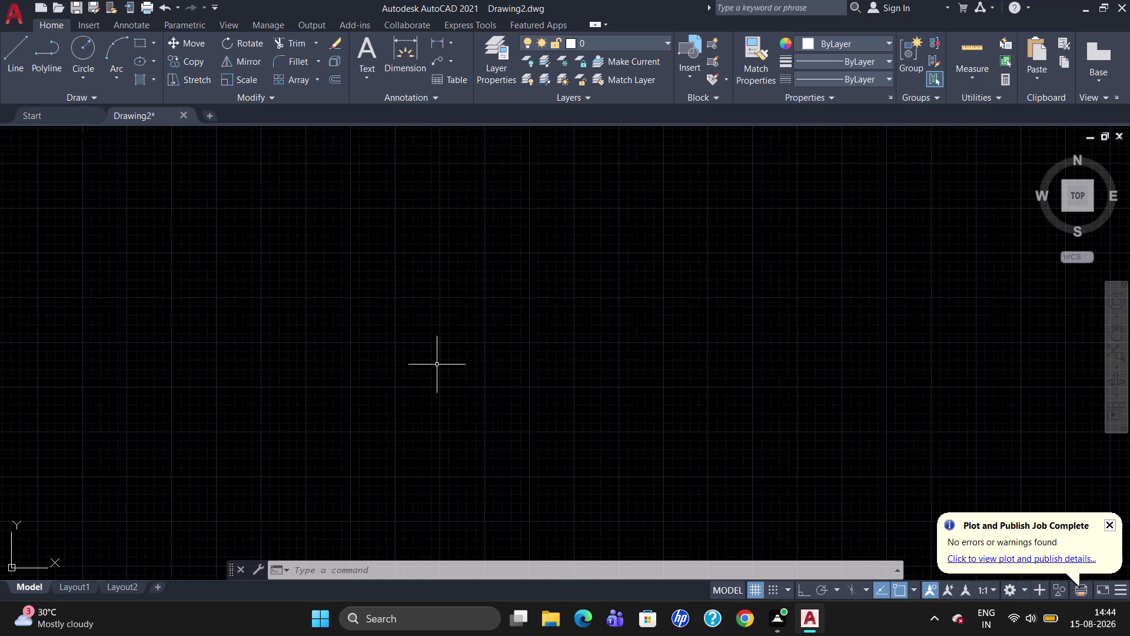
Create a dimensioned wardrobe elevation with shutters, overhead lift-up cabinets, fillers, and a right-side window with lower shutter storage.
With Ortho on, draw a 5600-unit horizontal line from an upper-left start point.
key(l)
key(Return)
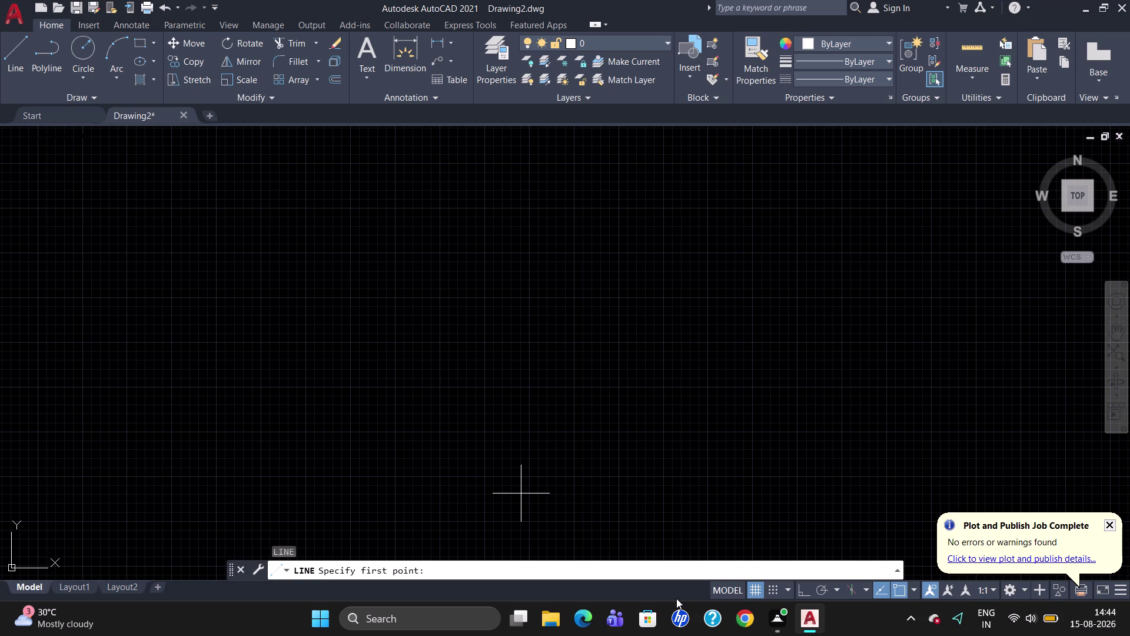
click(807, 591)
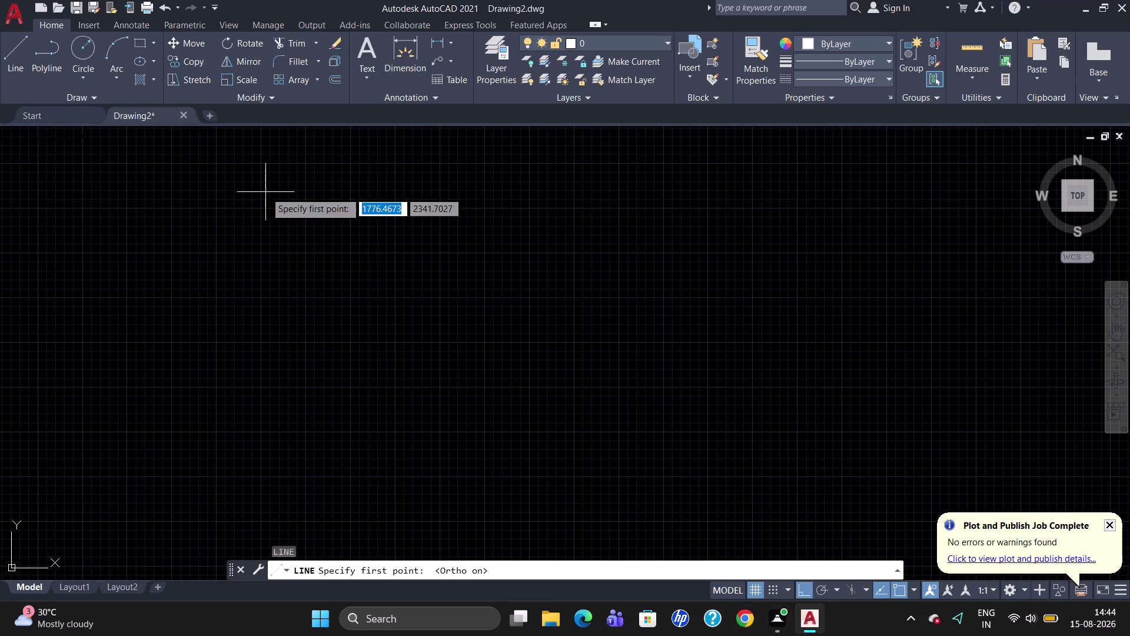
click(266, 192)
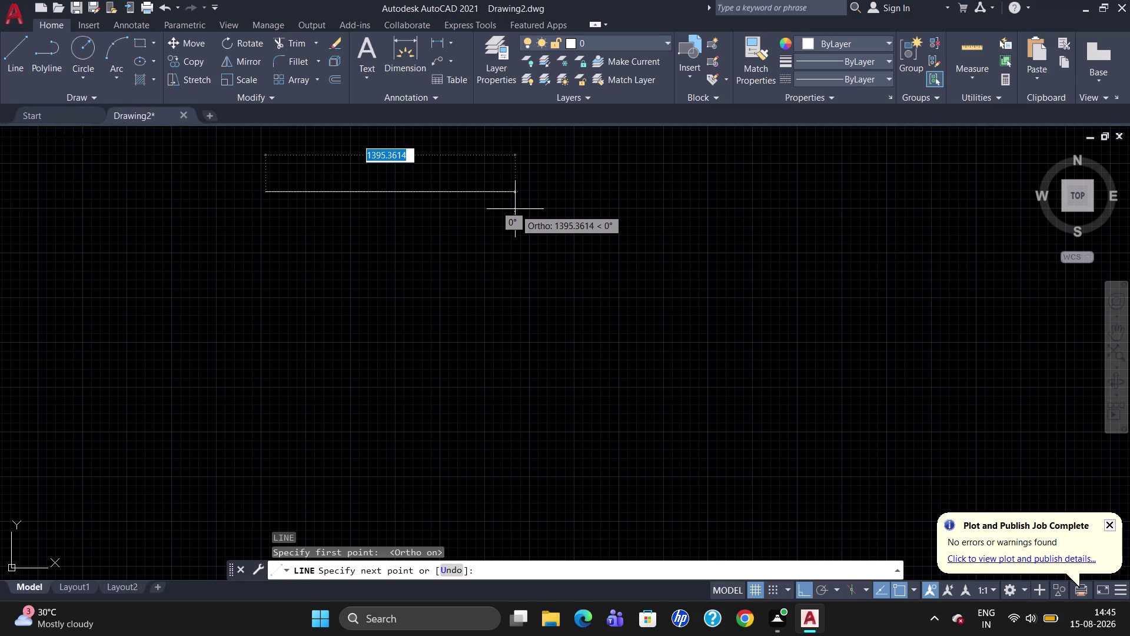
text(5600)
key(Return)
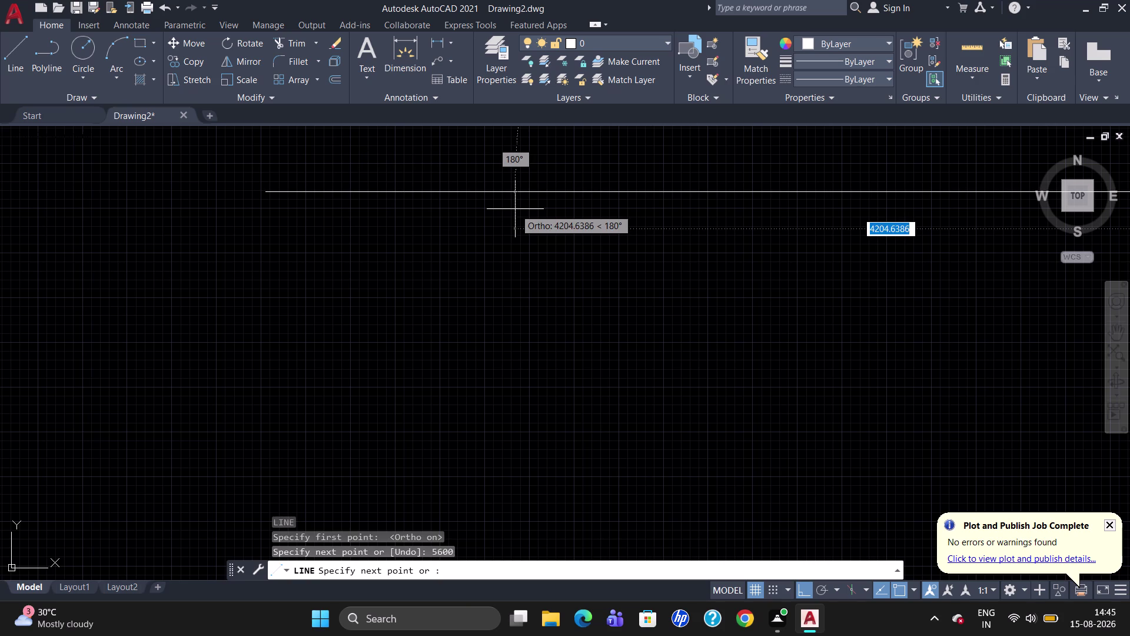
key(Escape)
scroll(down, 3)
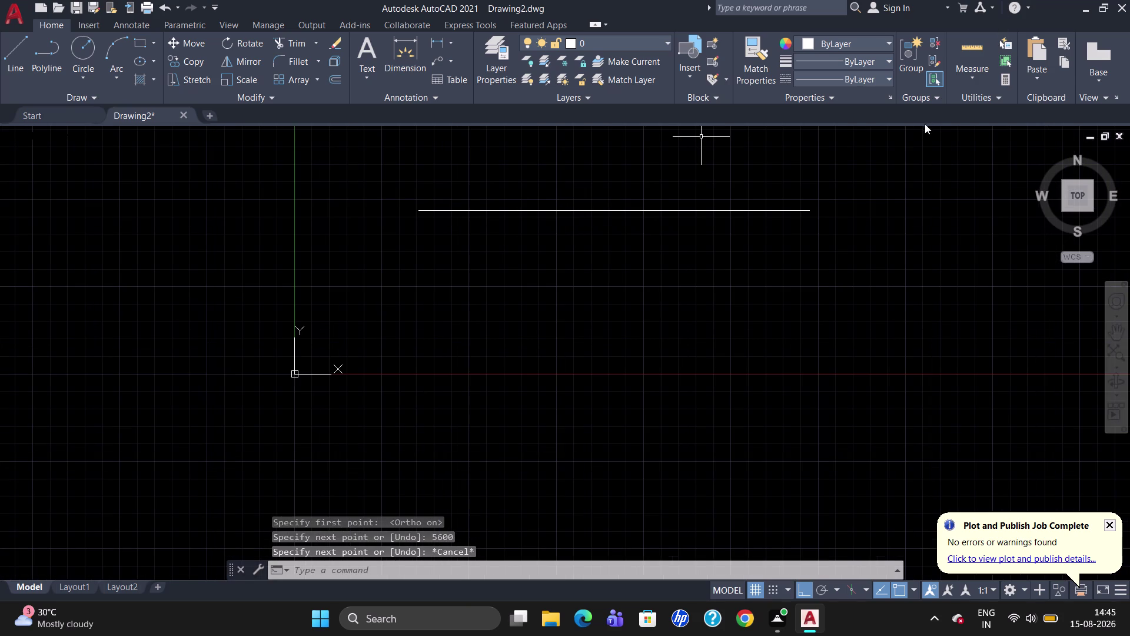
Draw the 2995 right edge down from the line's right end, then erase the stray 56 segment.
key(l)
key(Return)
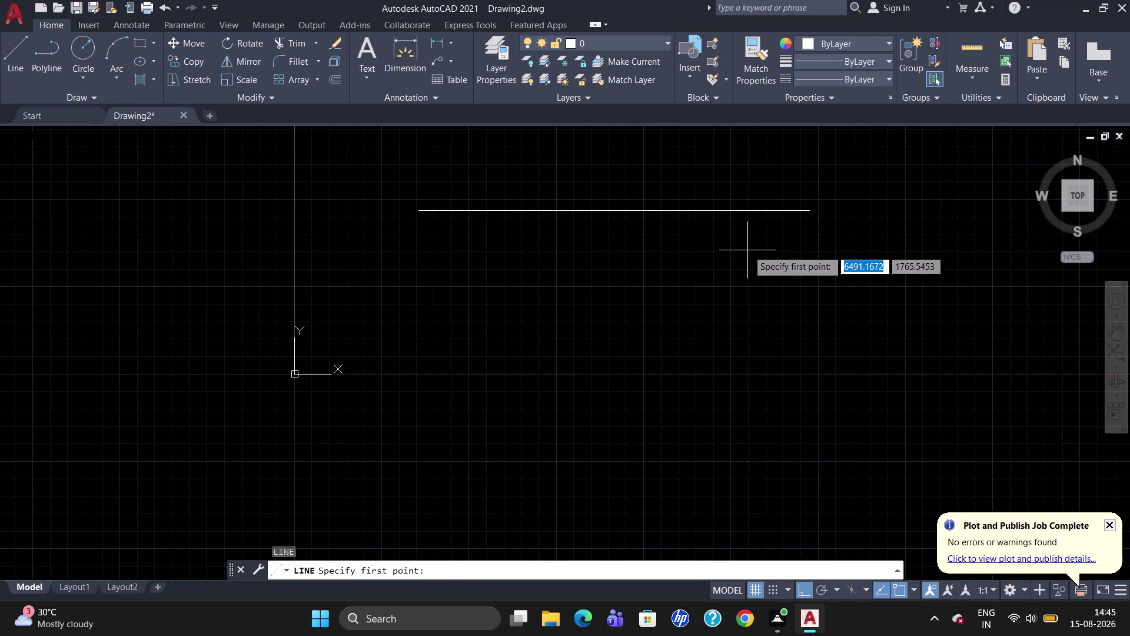
drag(816, 213, 812, 223)
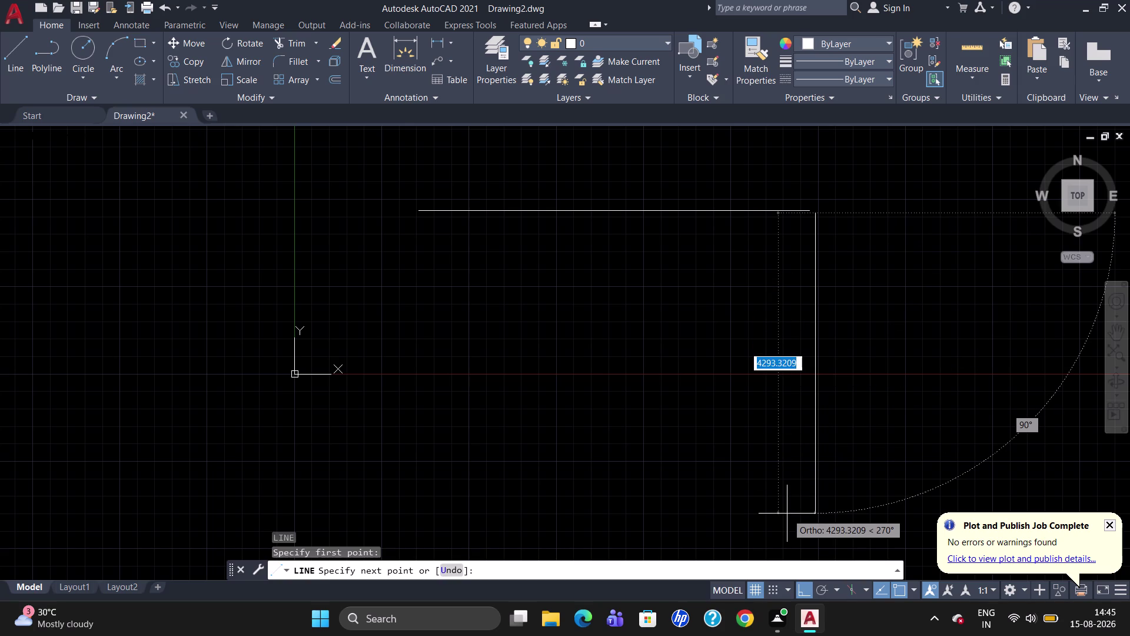
key(Escape)
key(l)
key(Return)
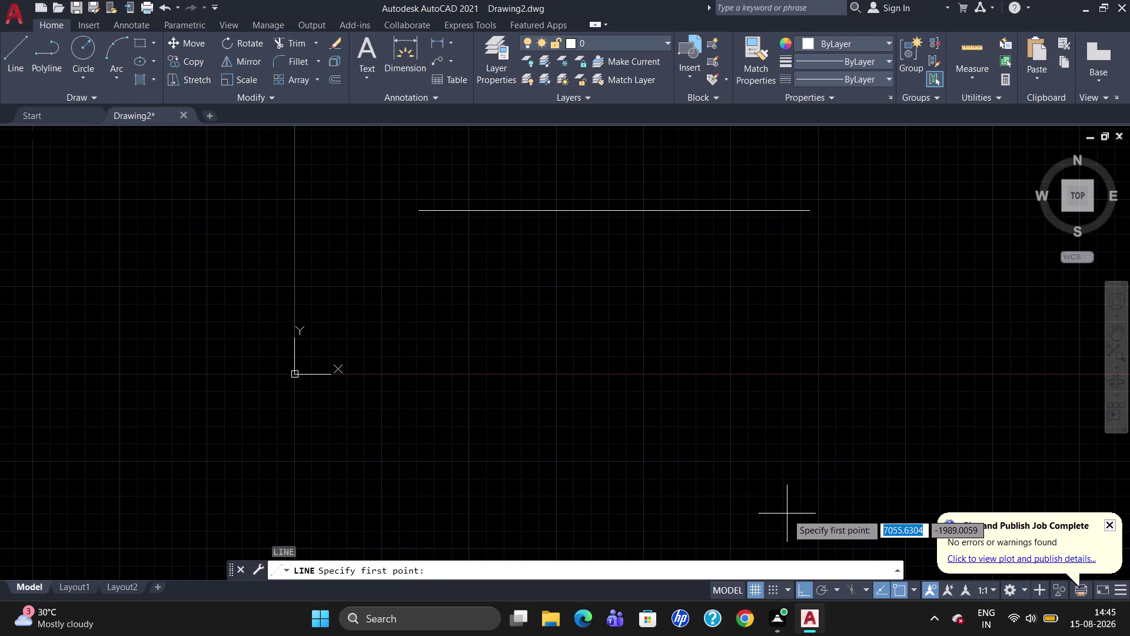
scroll(up, 3)
scroll(down, 3)
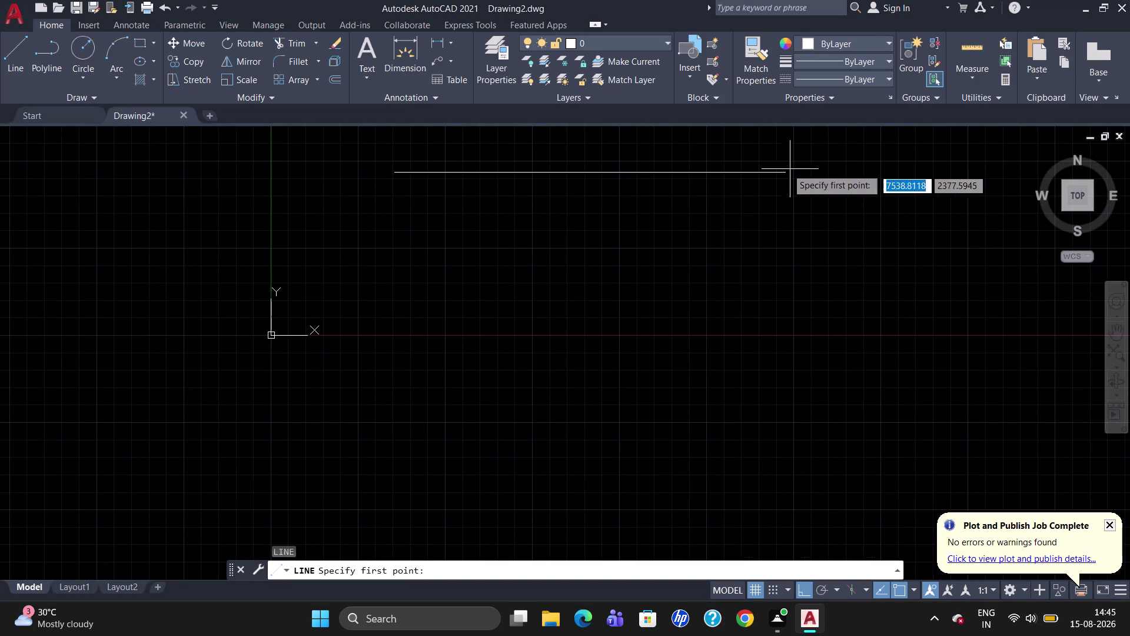
drag(782, 169, 782, 179)
text(2)
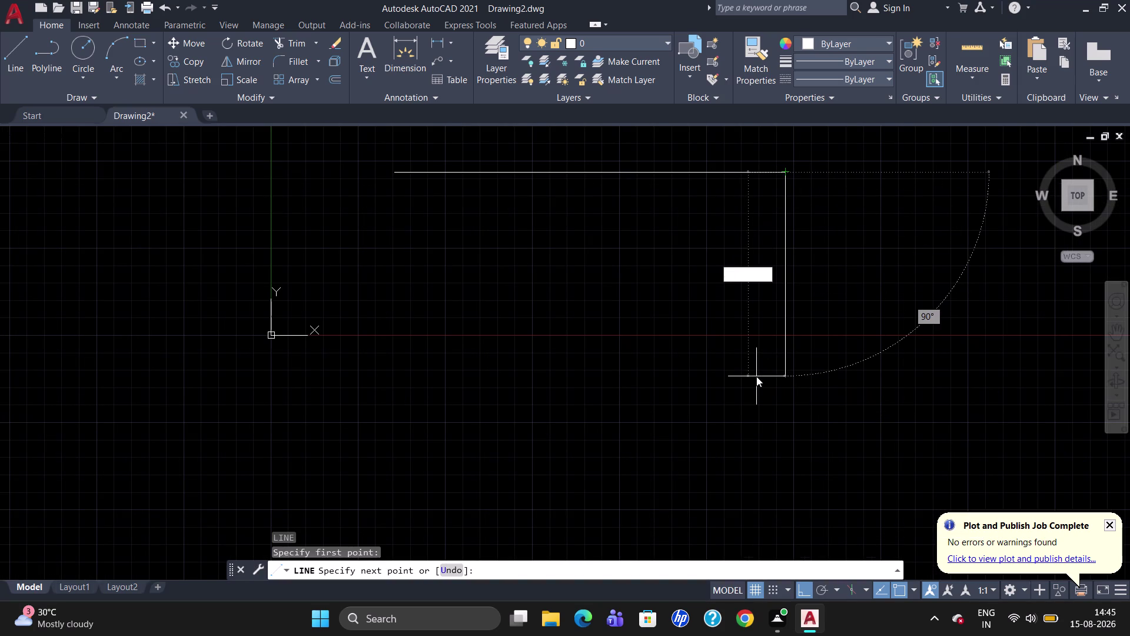
text(995)
key(Return)
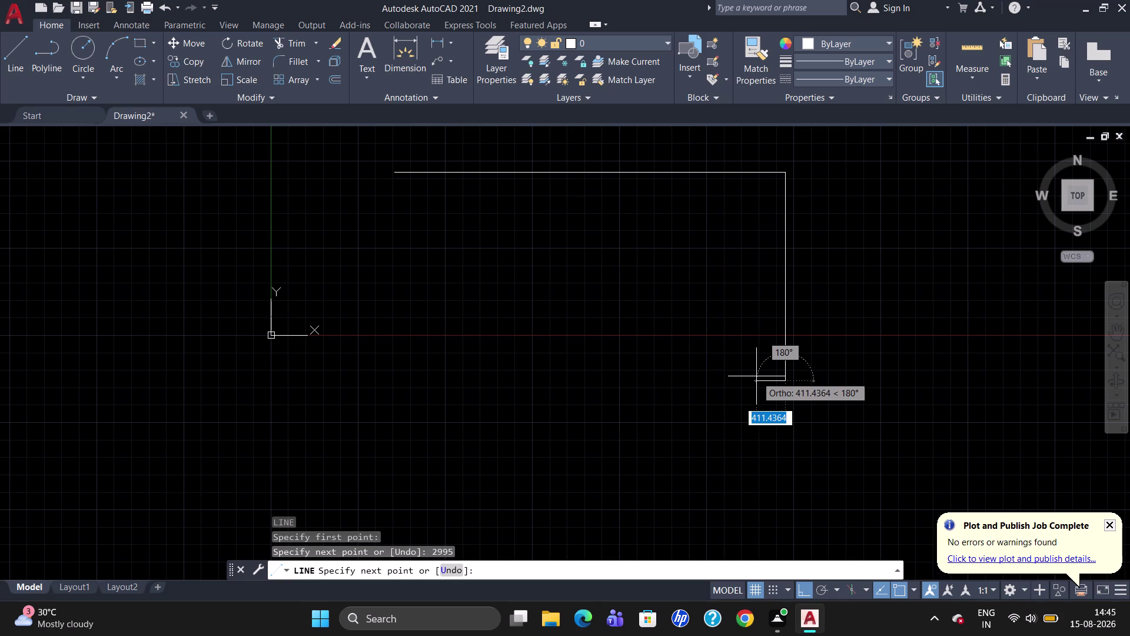
text(56)
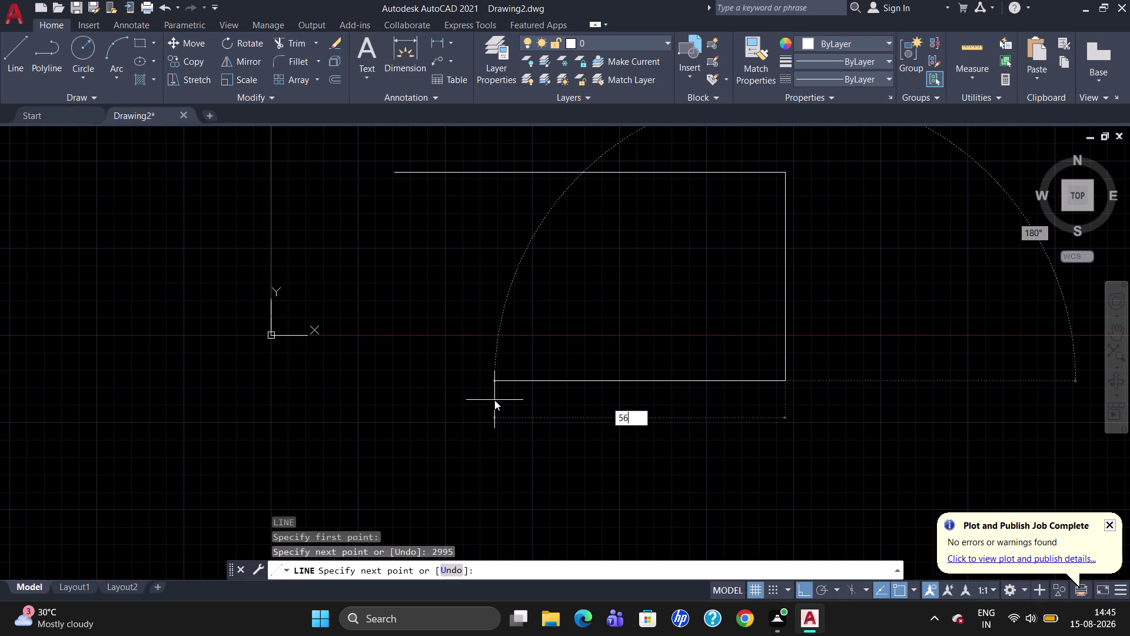
key(Return)
key(Return)
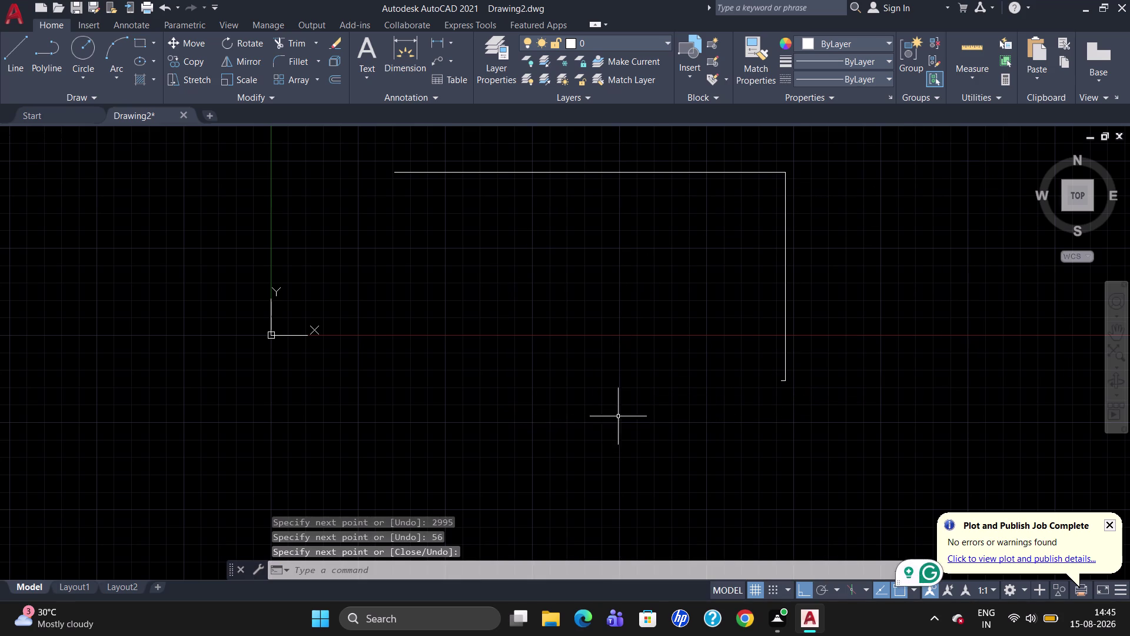
click(782, 382)
key(Delete)
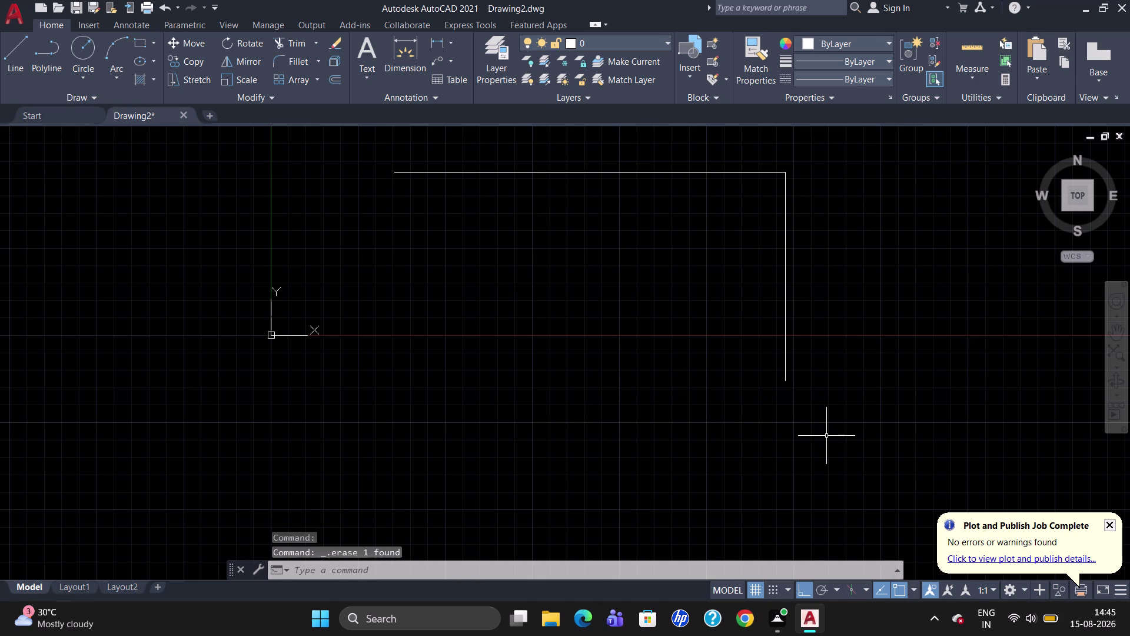
Draw the 5600 bottom edge leftward and the 2995 left edge upward.
key(l)
key(Return)
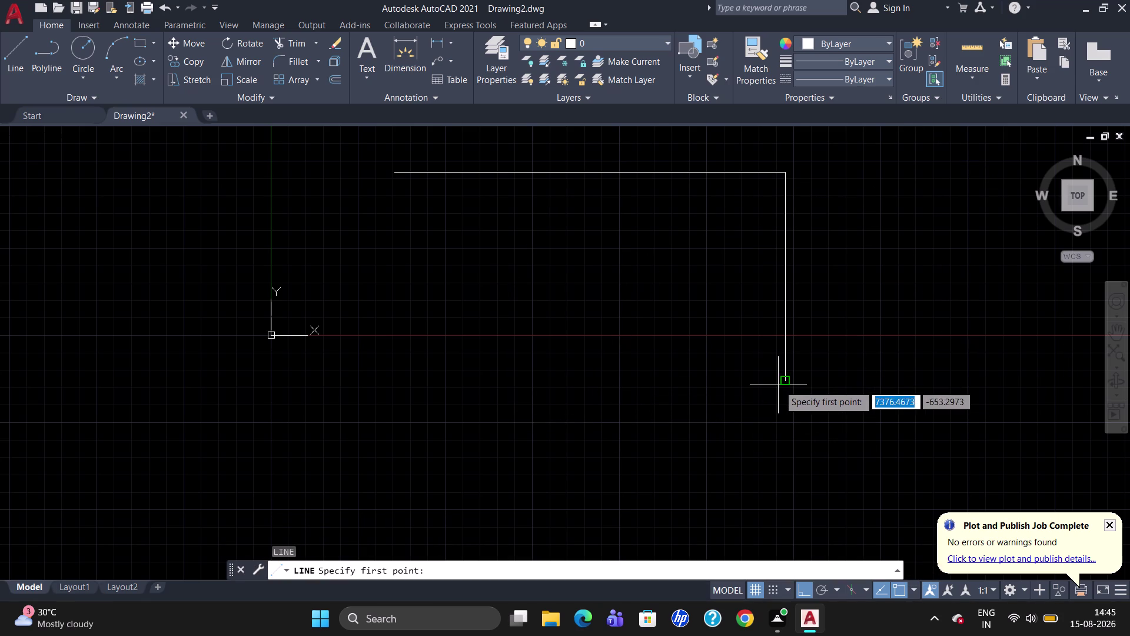
click(781, 385)
text(56)
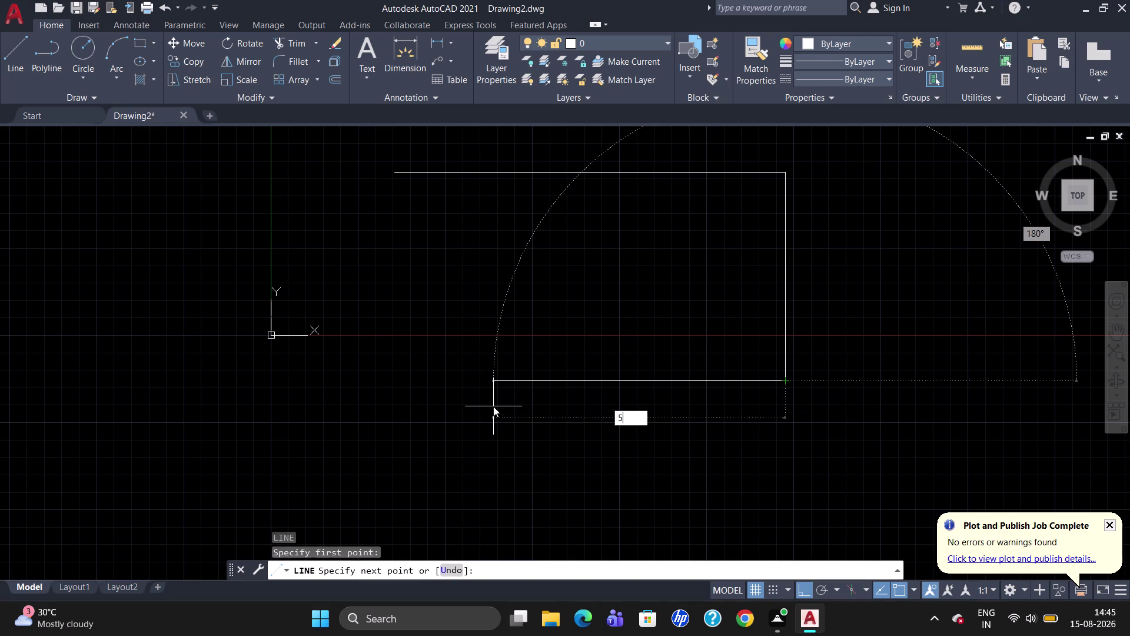
text(00)
key(Return)
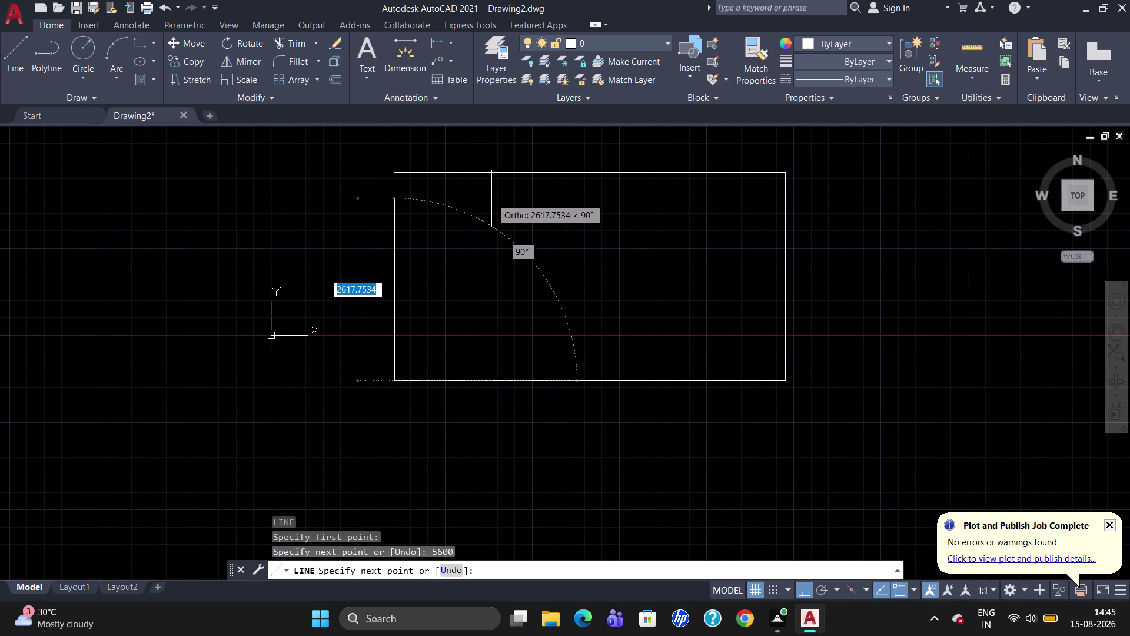
key(2)
text(9)
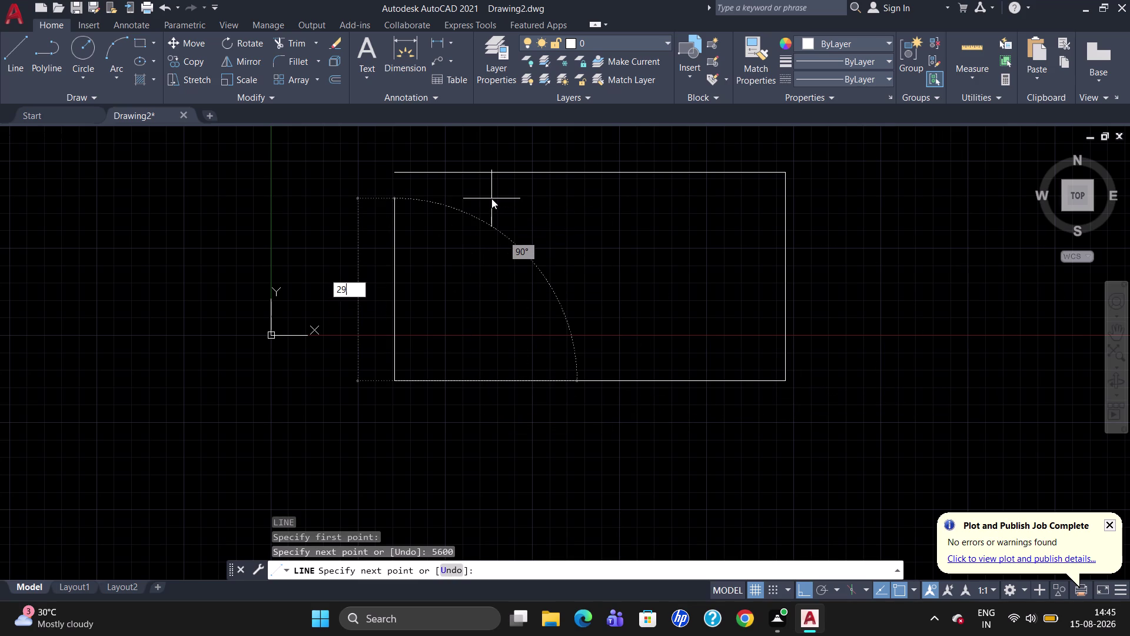
text(9)
key(5)
key(Return)
key(Escape)
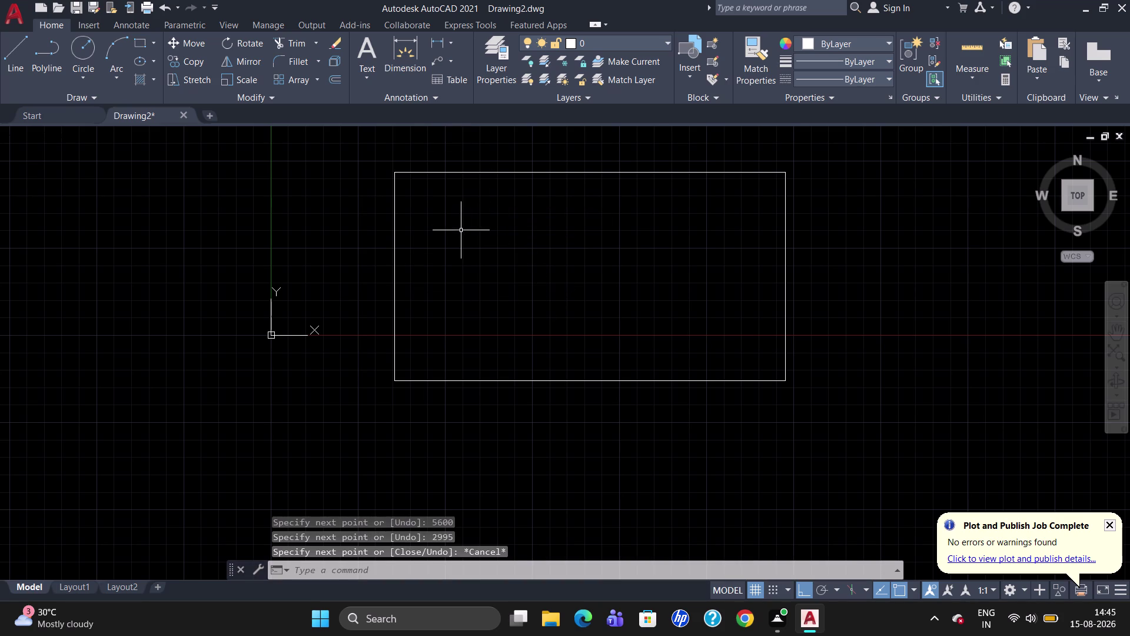
Offset the top edge 95 inward, then offset that copy 500 lower.
scroll(up, 3)
scroll(down, 3)
scroll(up, 3)
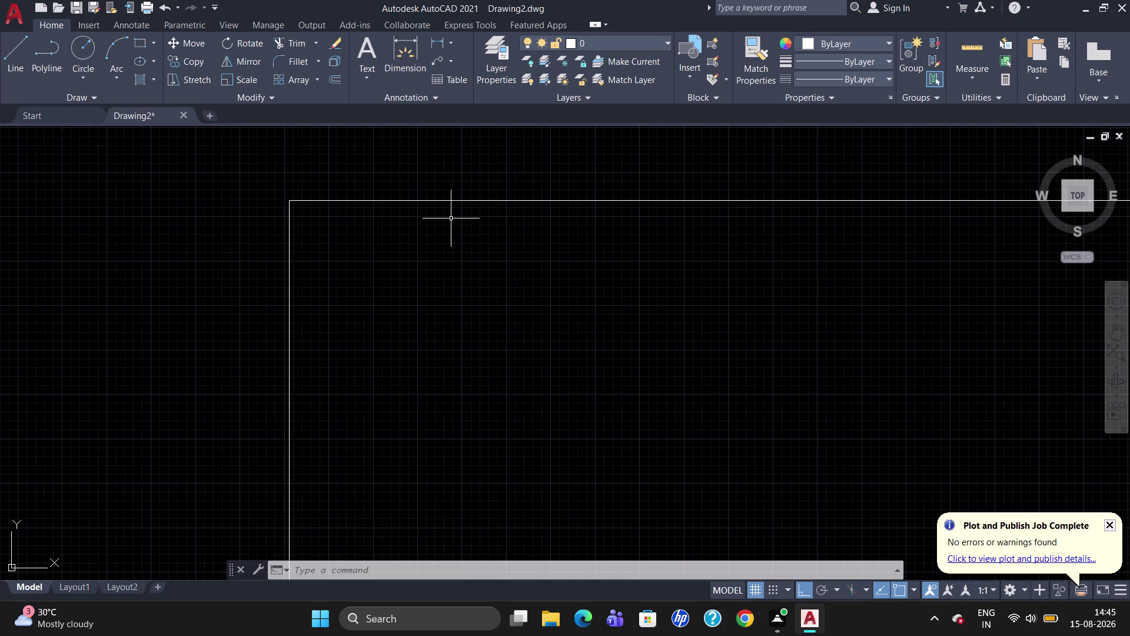
key(o)
key(Return)
text(95)
key(Return)
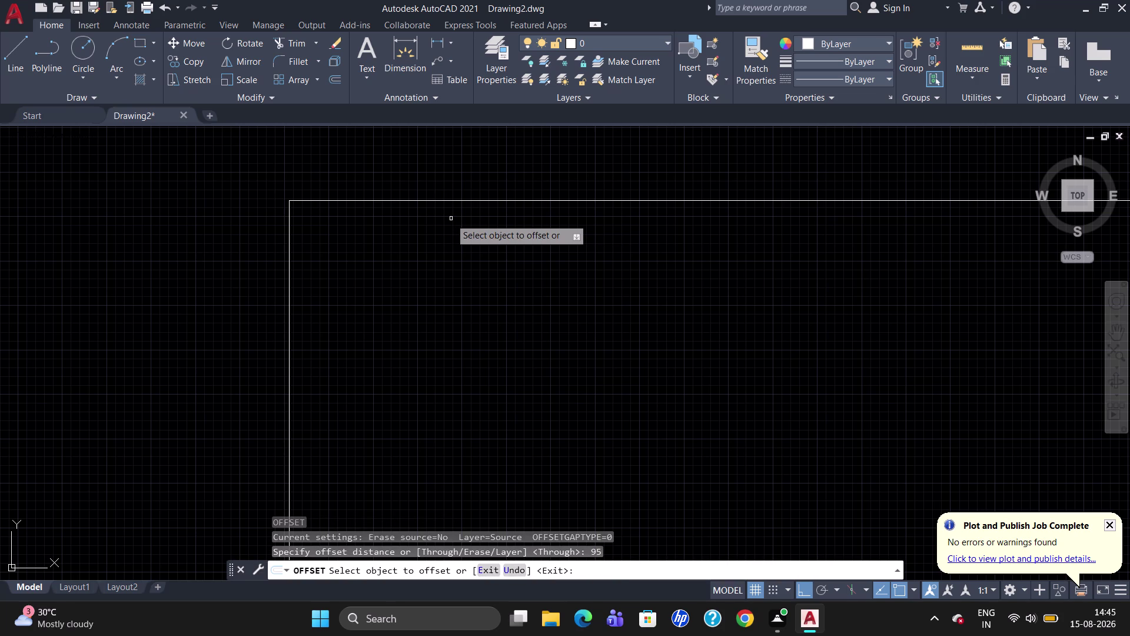
click(462, 201)
click(463, 223)
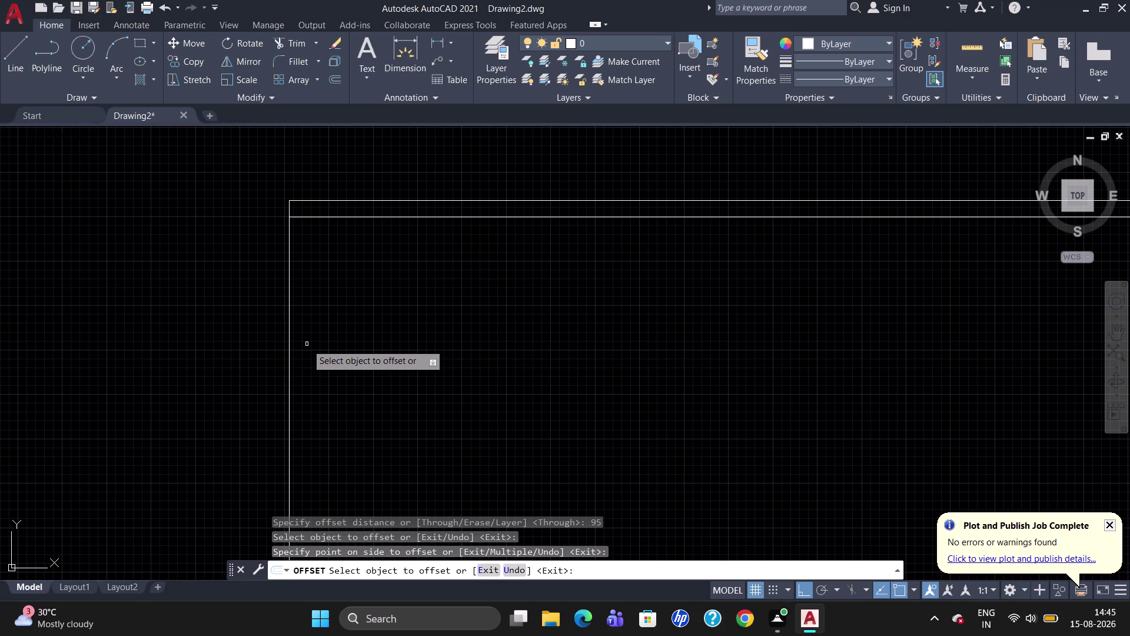
click(421, 218)
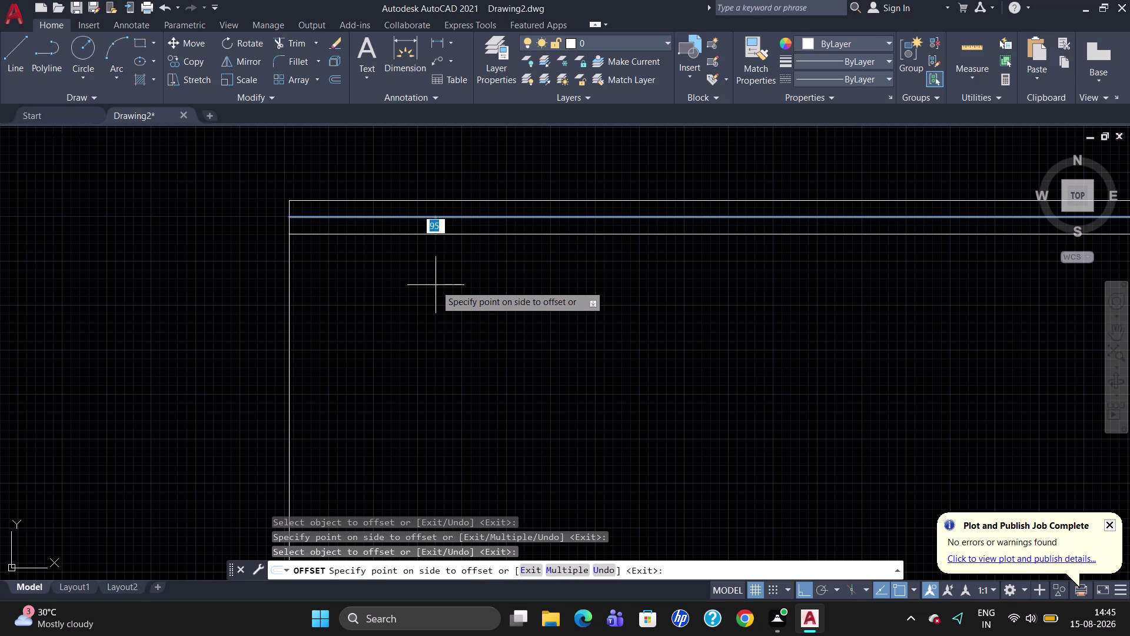
text(500)
key(Return)
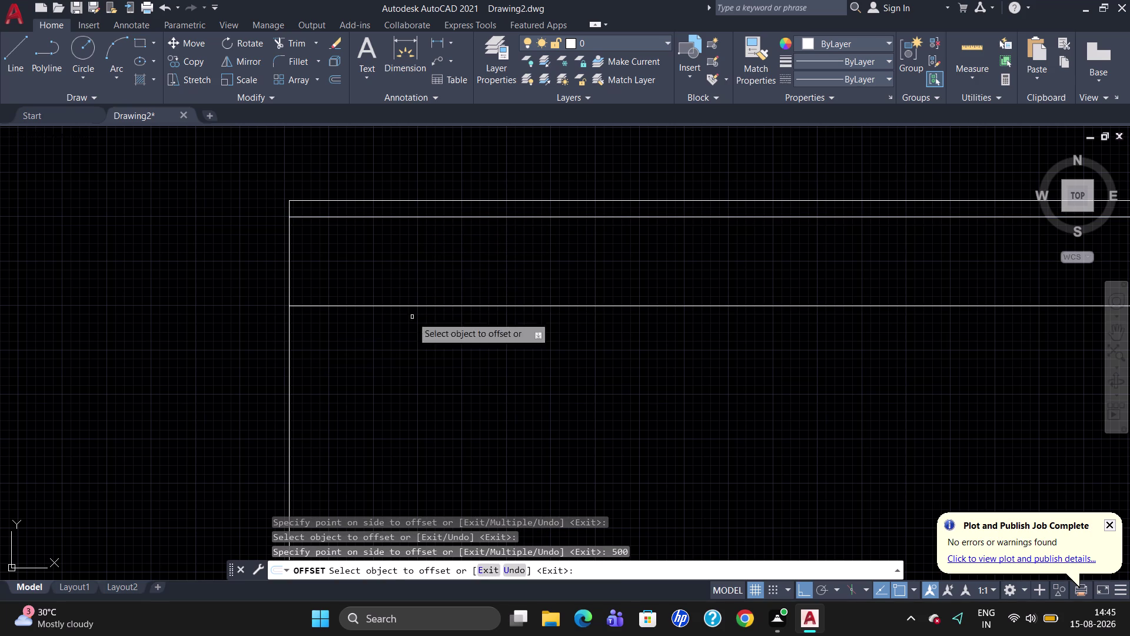
Offset the left and right frame edges 230 inward.
click(287, 354)
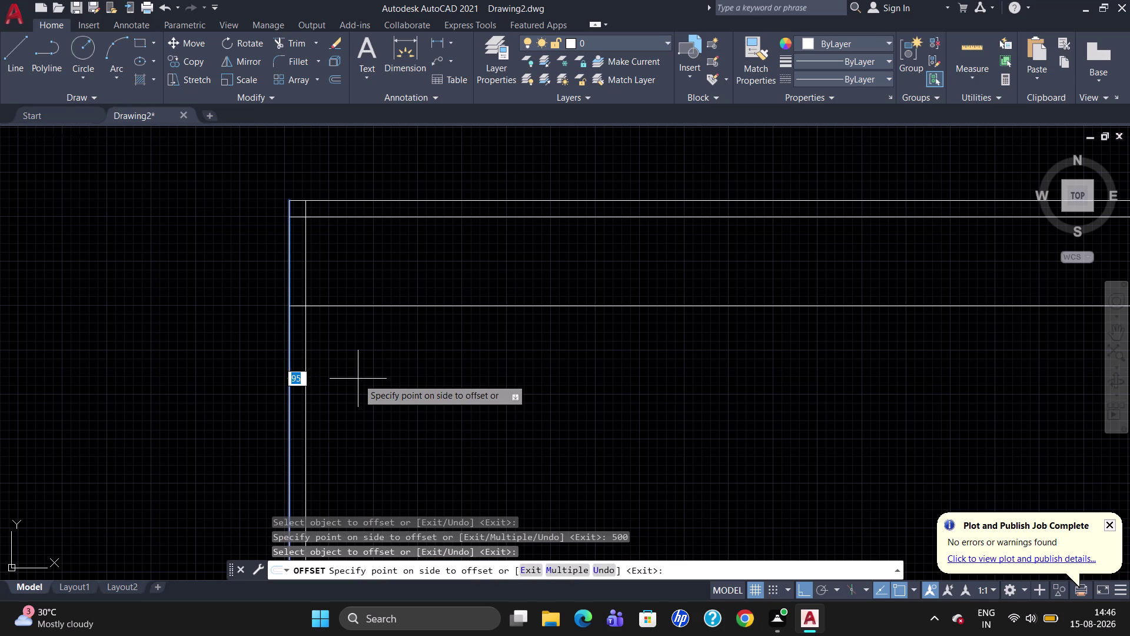
text(230)
key(Return)
scroll(down, 3)
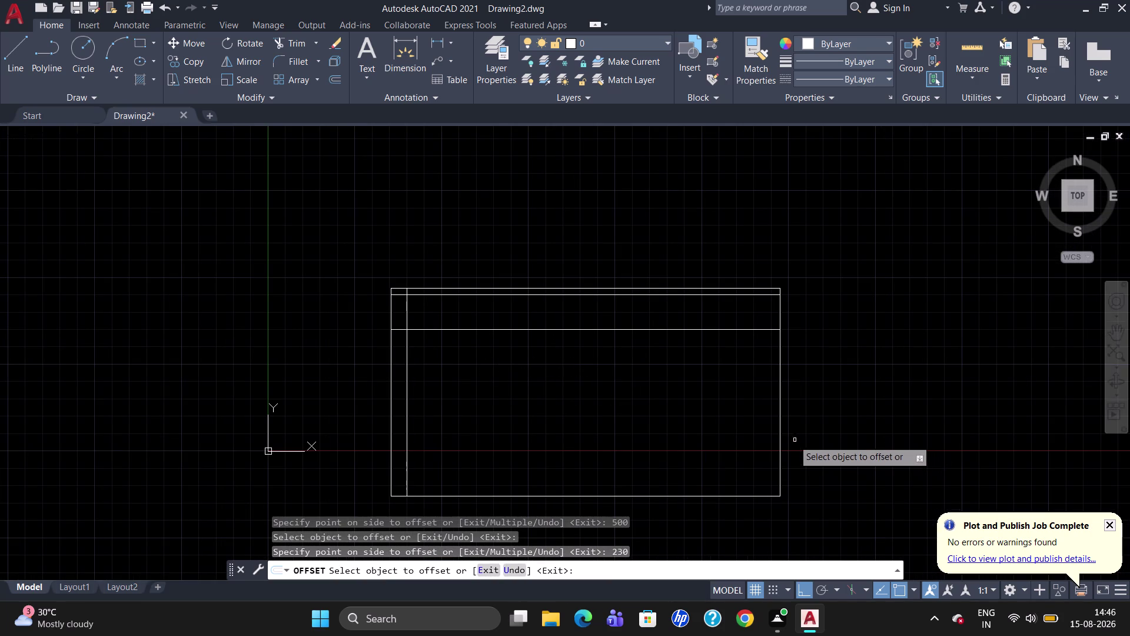
click(780, 413)
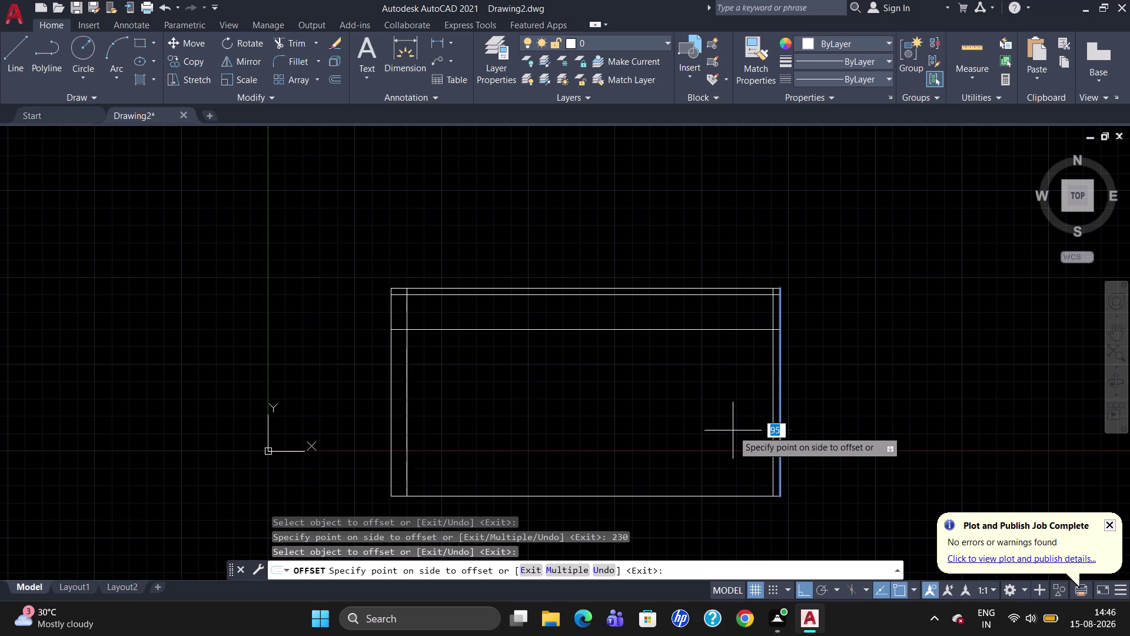
text(230)
key(Return)
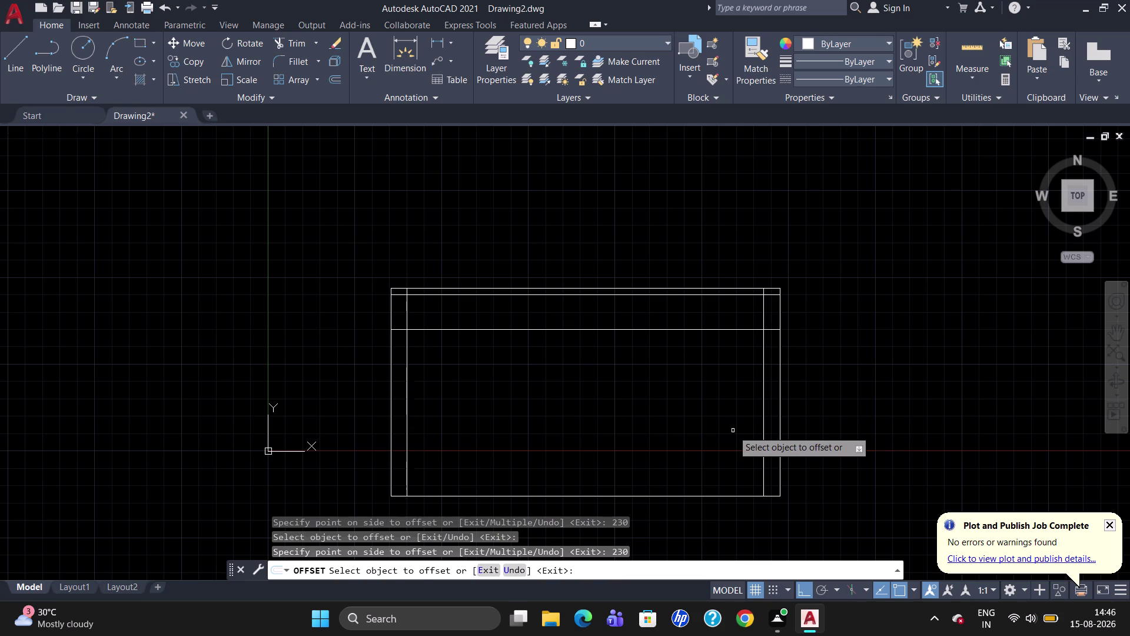
key(Escape)
text(TR)
key(Return)
key(Return)
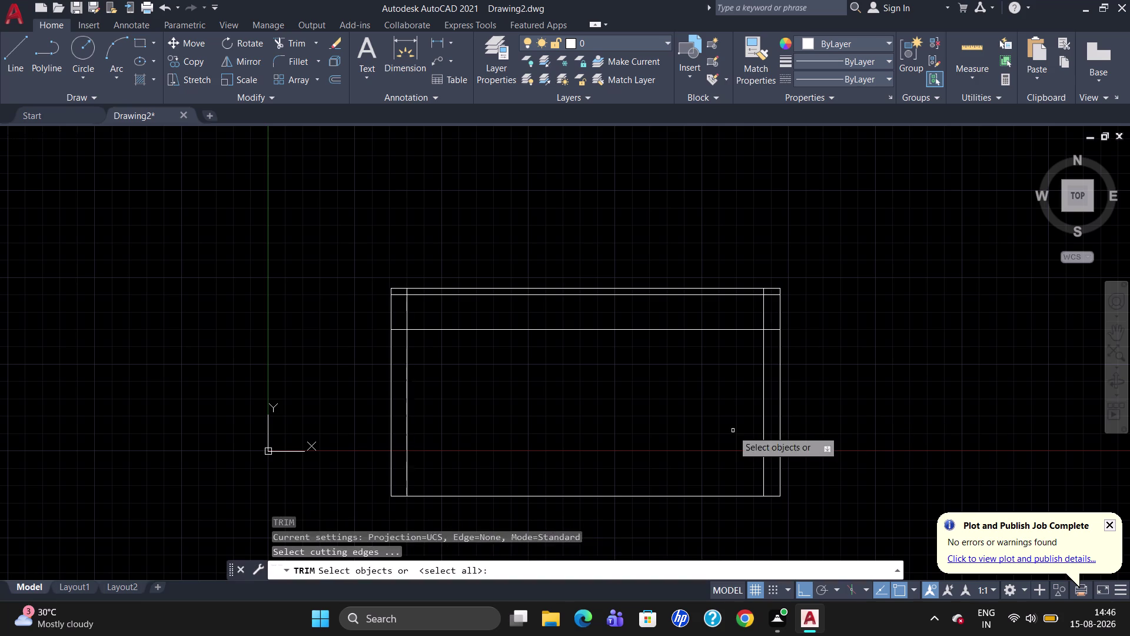
Trim both top-panel horizontal lines back to the left and right inner verticals.
click(399, 330)
click(397, 294)
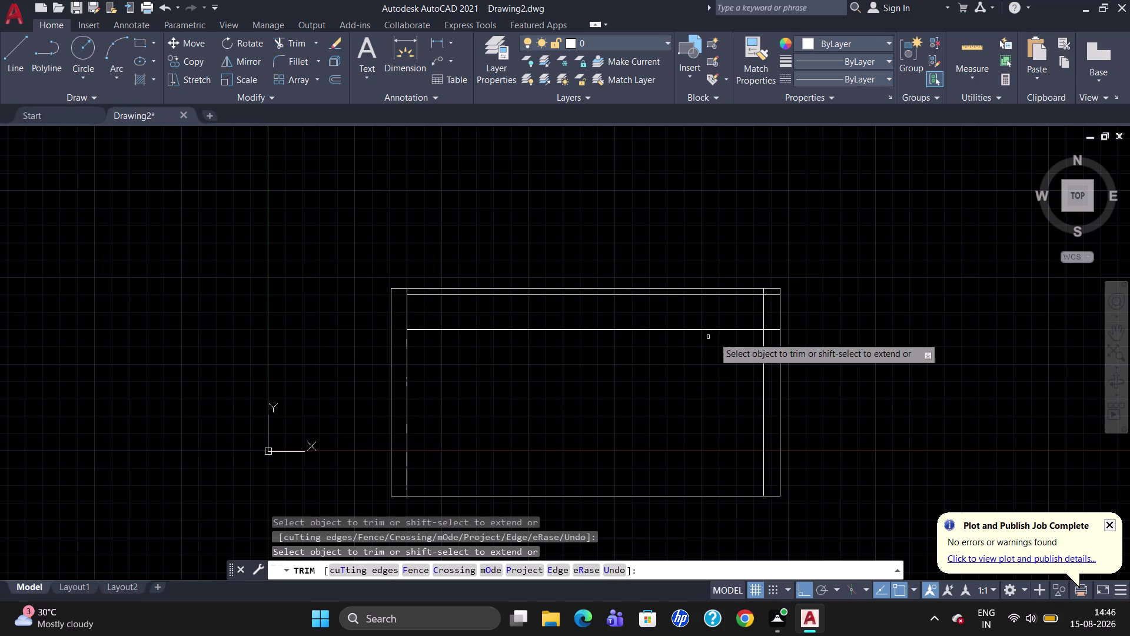
click(770, 329)
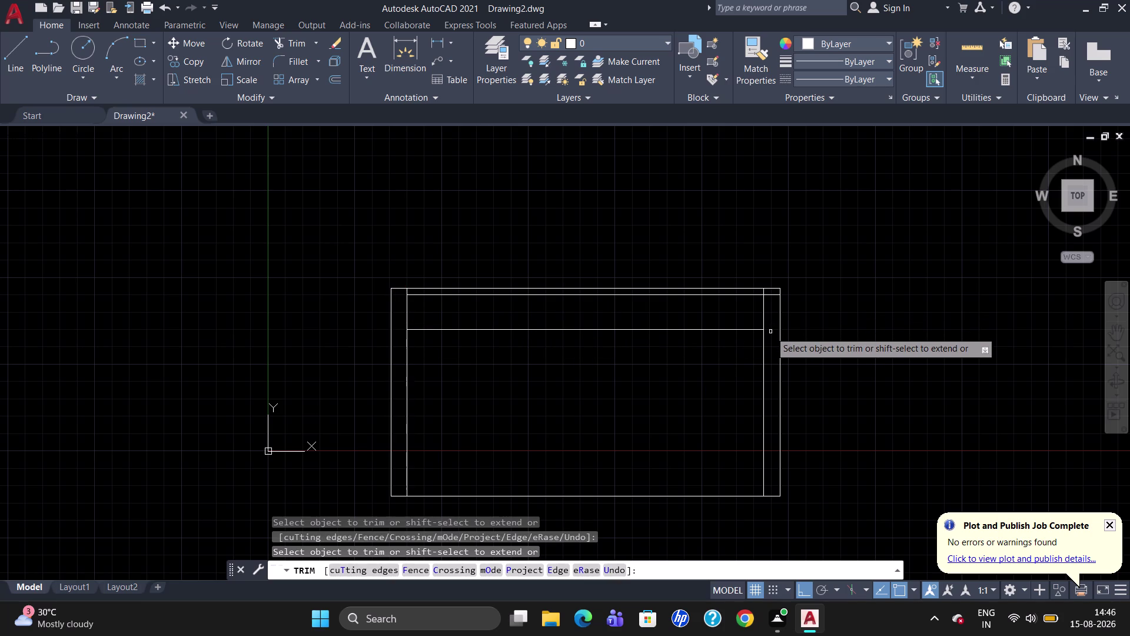
click(769, 295)
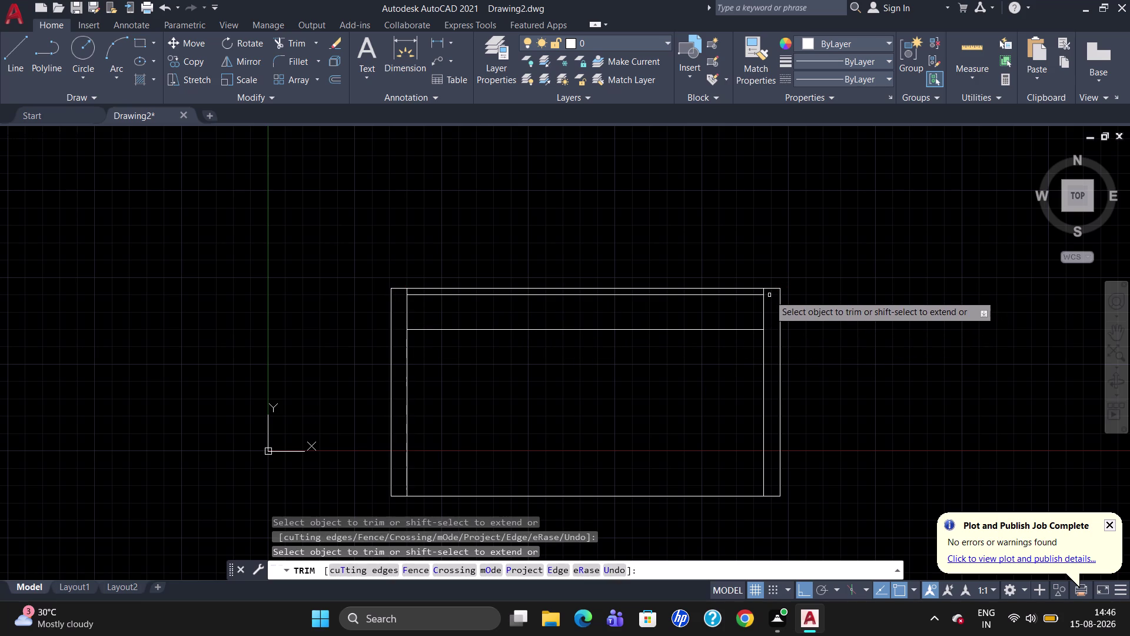
key(Escape)
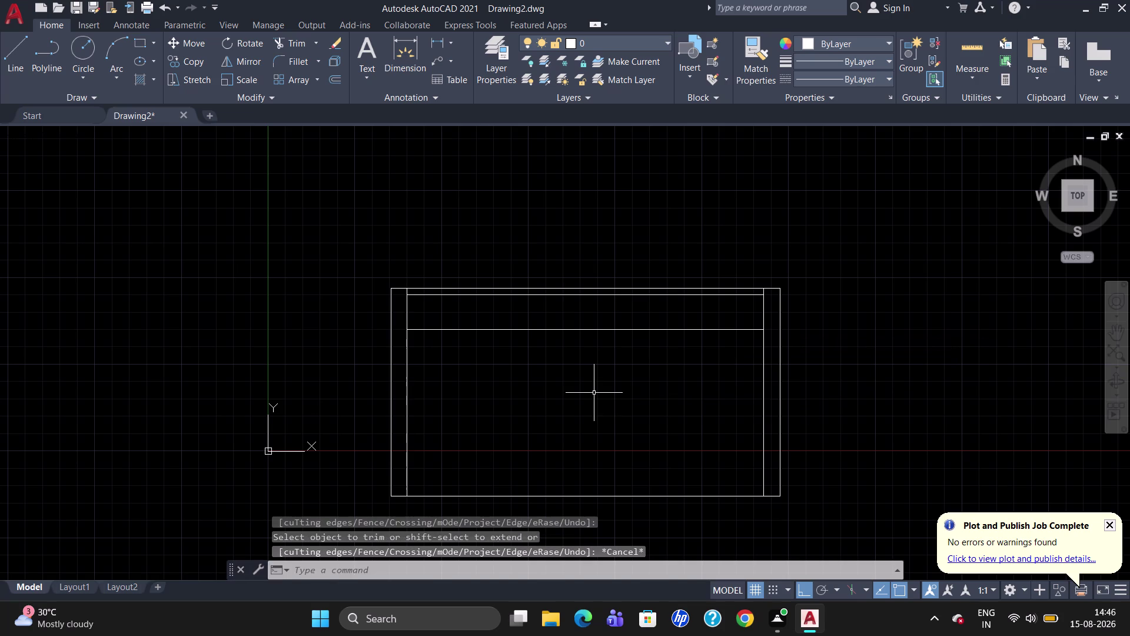
key(o)
key(Return)
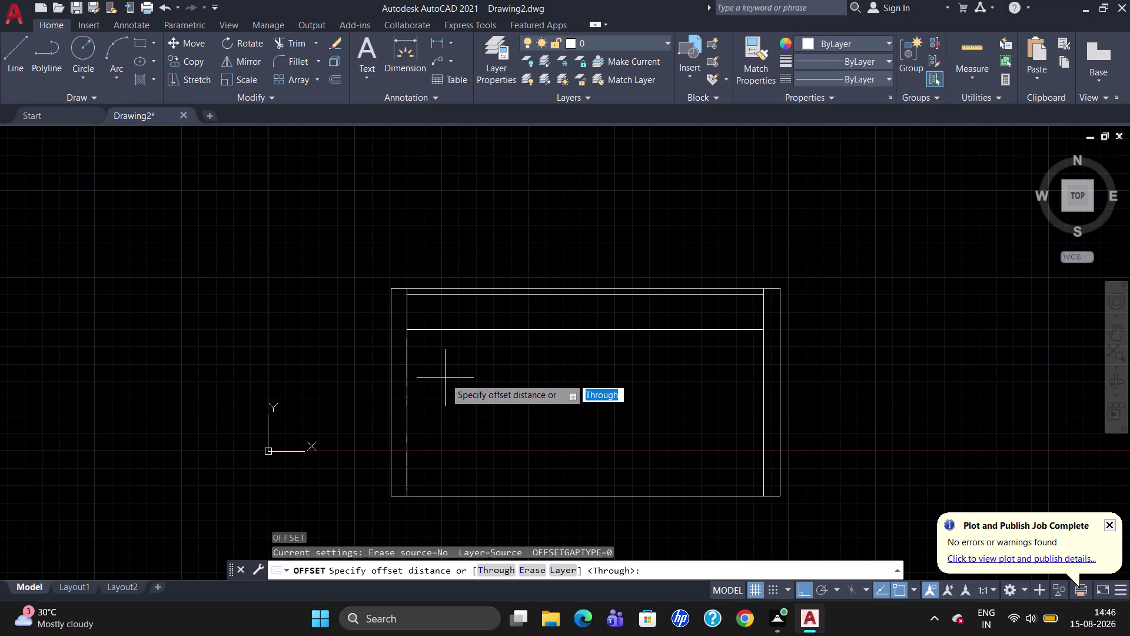
Offset the left inner vertical 50 inward, after correcting a mistyped distance.
text(5O)
key(Return)
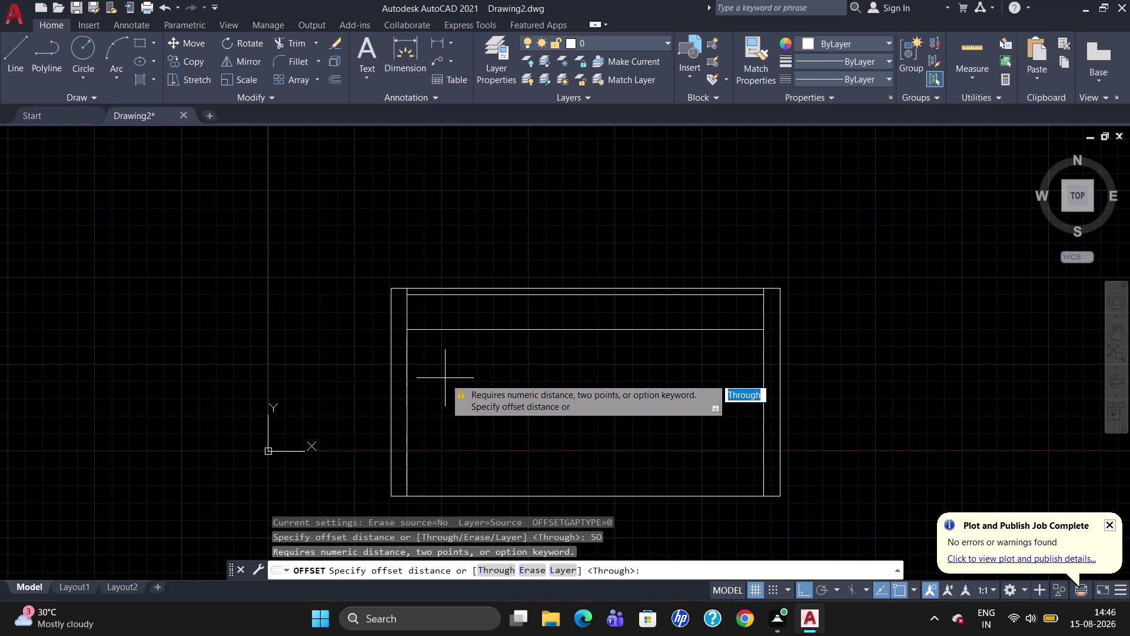
key(Escape)
key(o)
key(Return)
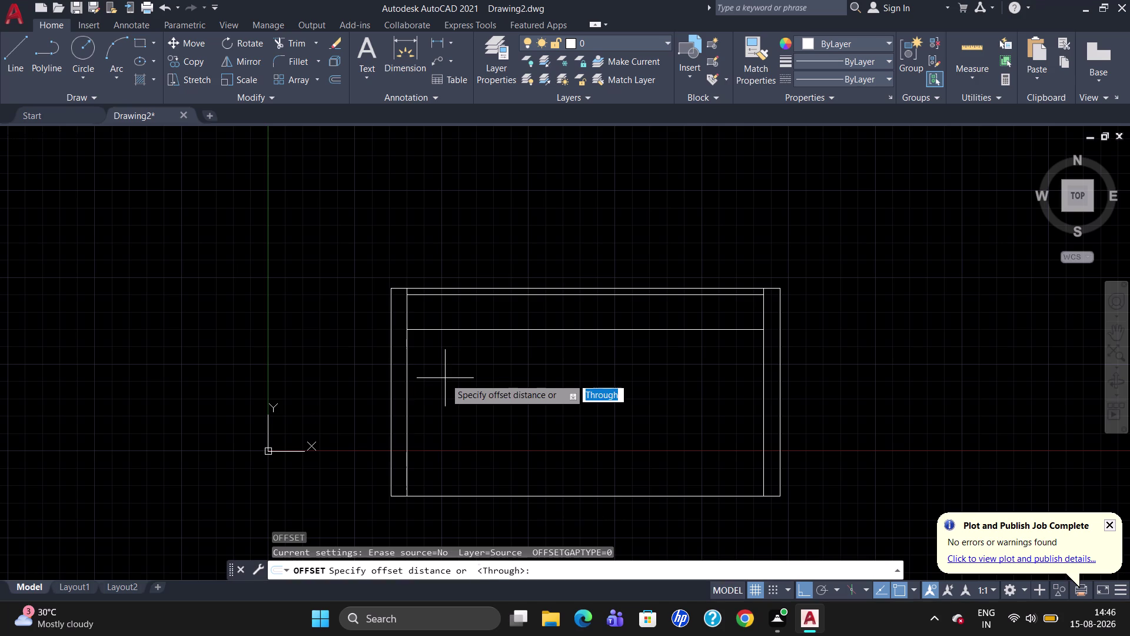
text(50)
key(Return)
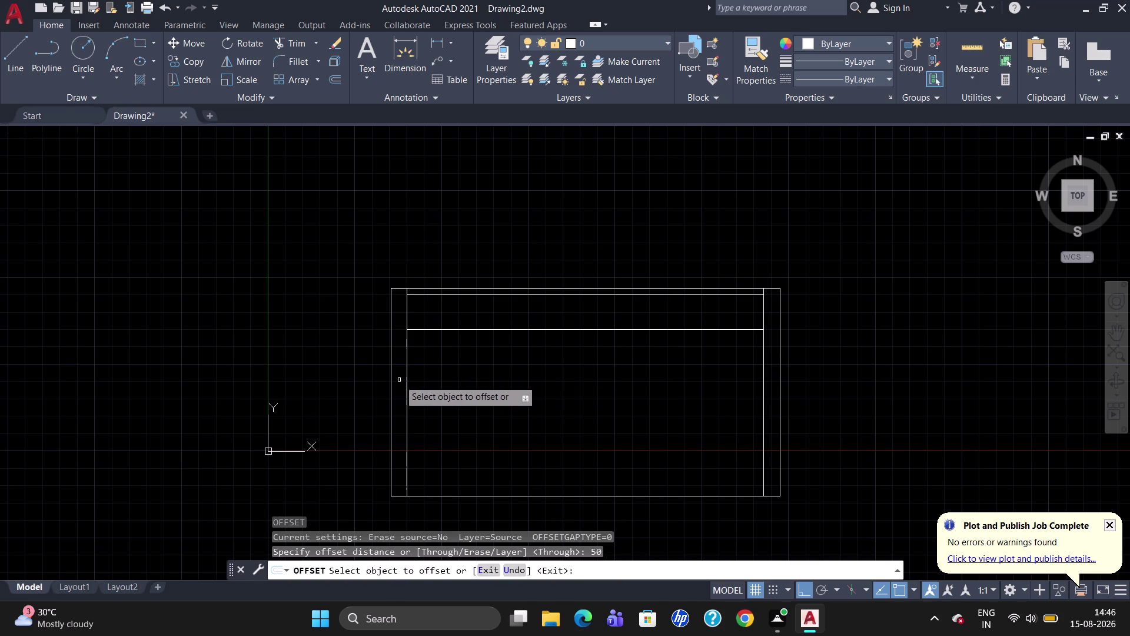
click(407, 380)
click(444, 391)
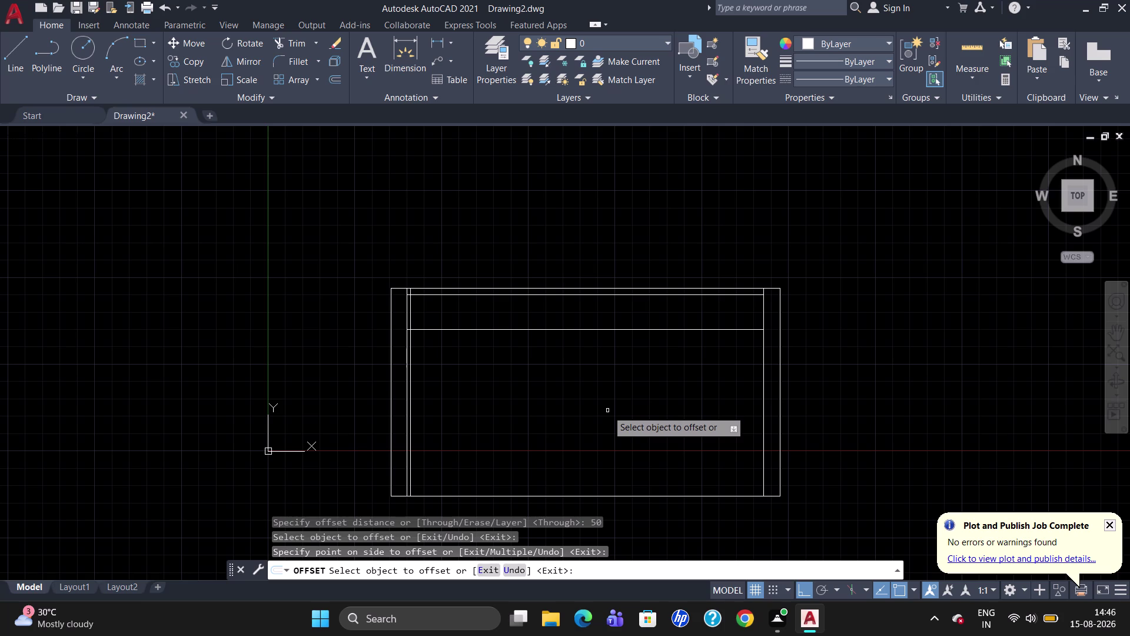
Offset the right inner vertical 61 inward and the bottom edge 100 upward.
click(763, 438)
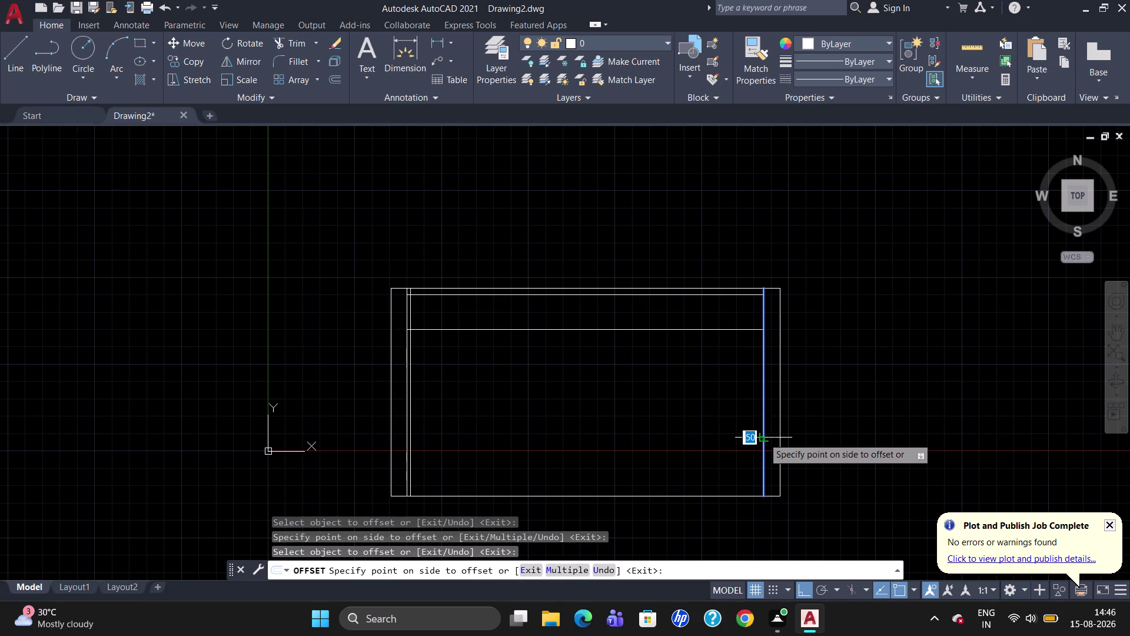
text(6)
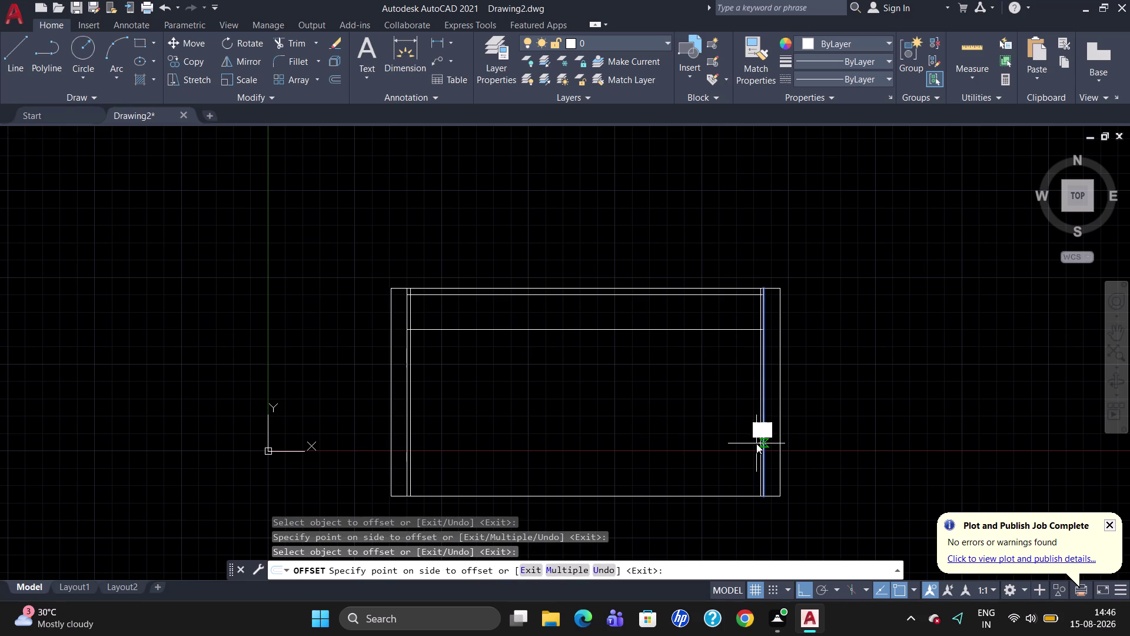
text(1)
key(Return)
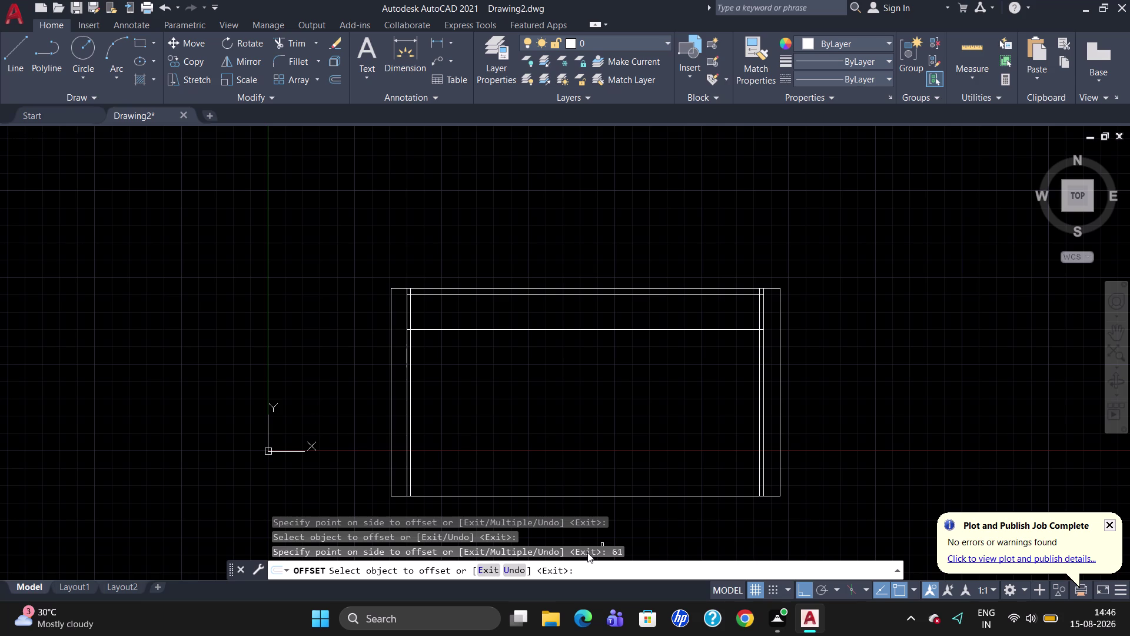
click(592, 498)
text(1)
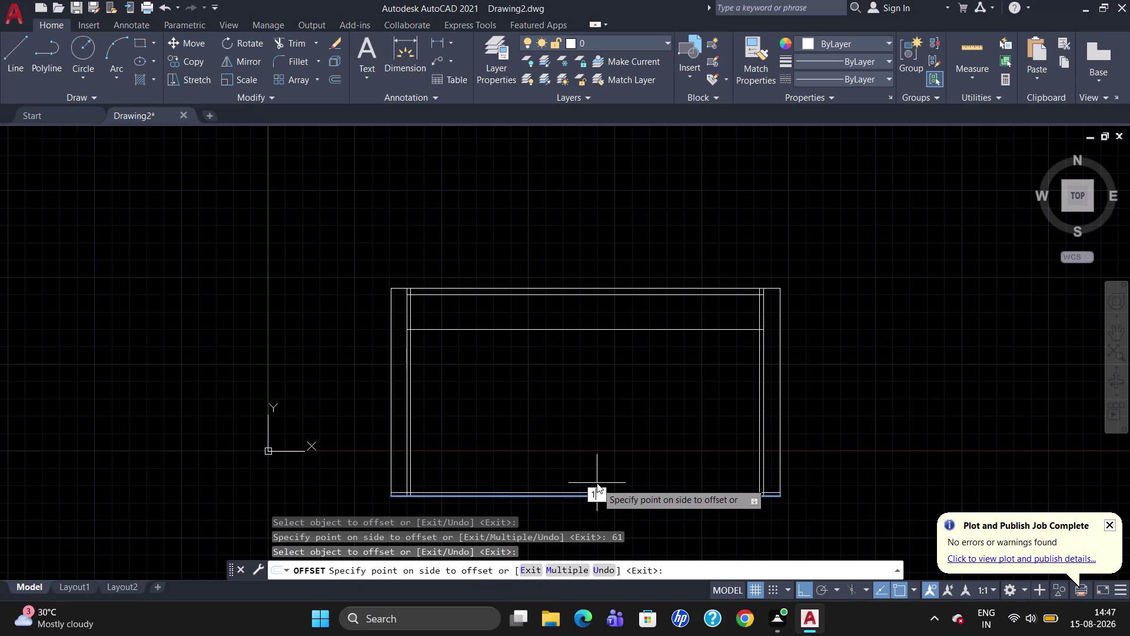
text(00)
key(Return)
key(Escape)
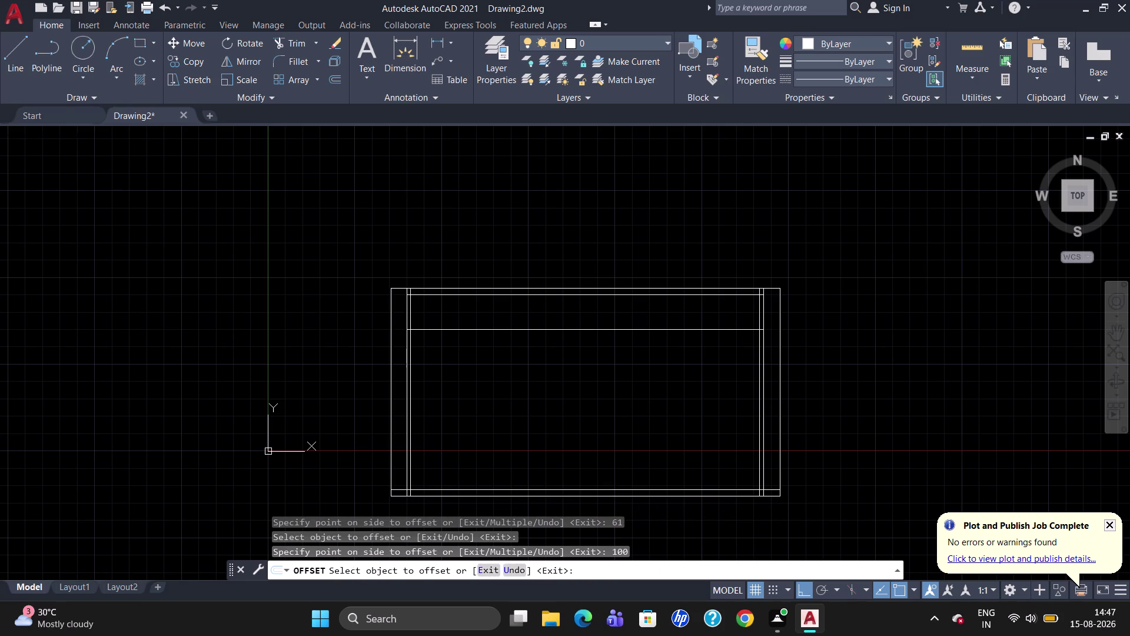
text(TR)
key(Return)
key(Return)
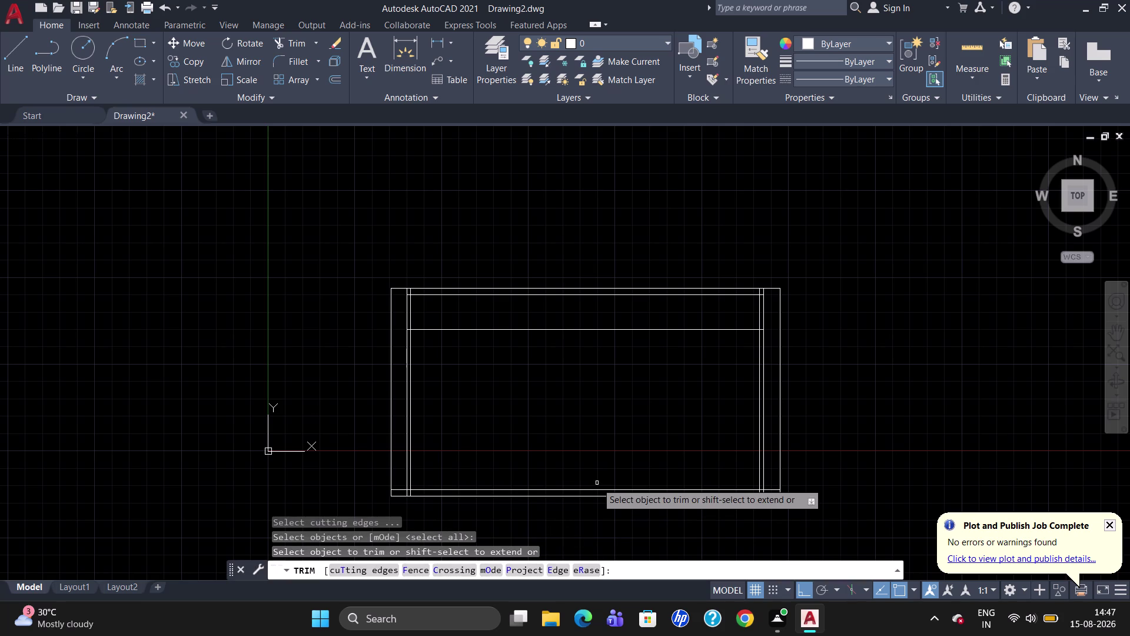
Trim the overhanging line ends at the lower-left corner and along the bottom edge.
scroll(up, 3)
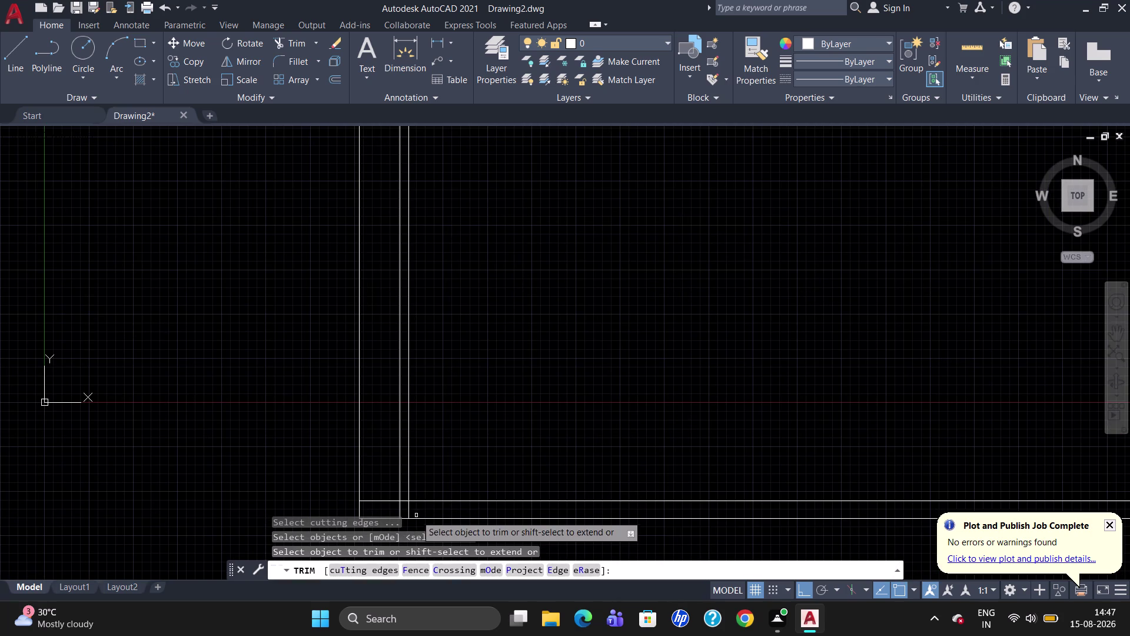
click(409, 508)
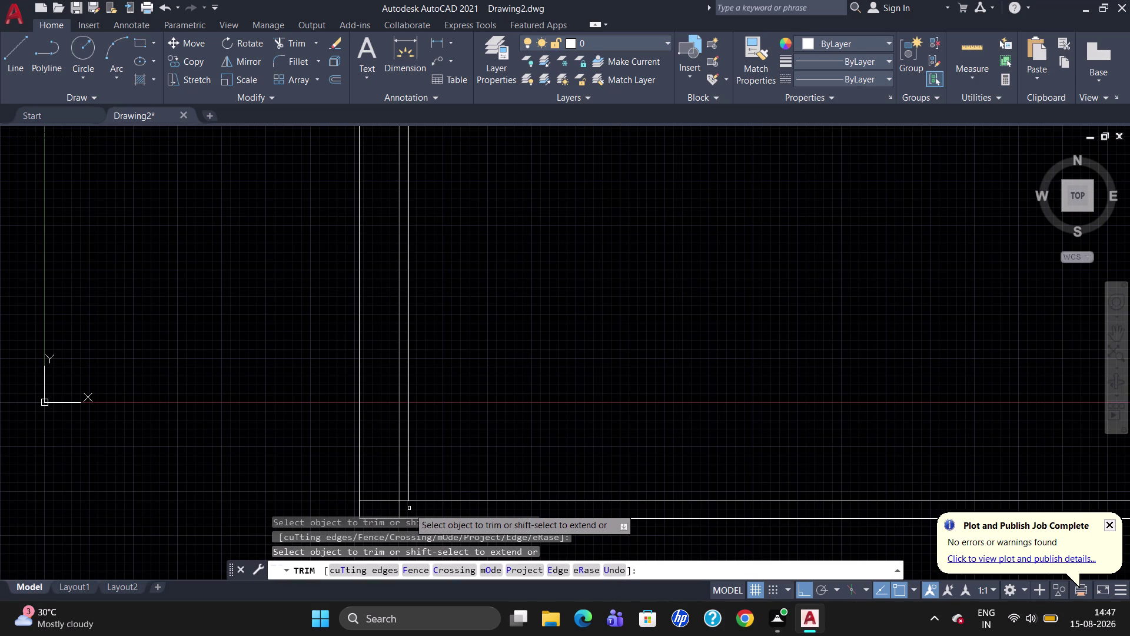
scroll(down, 3)
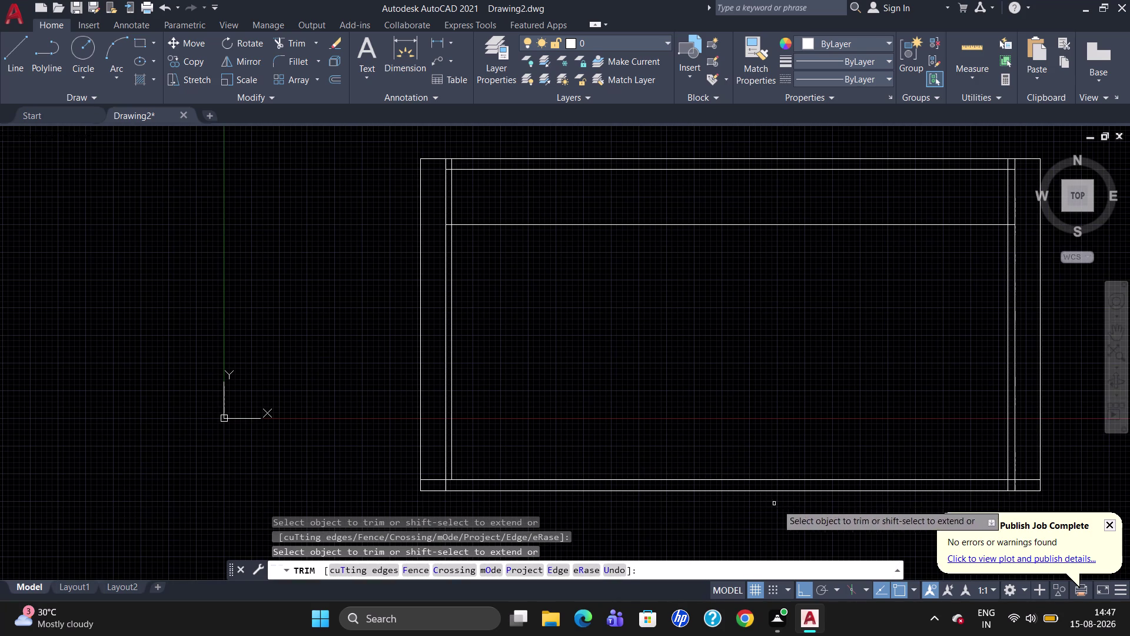
click(1008, 485)
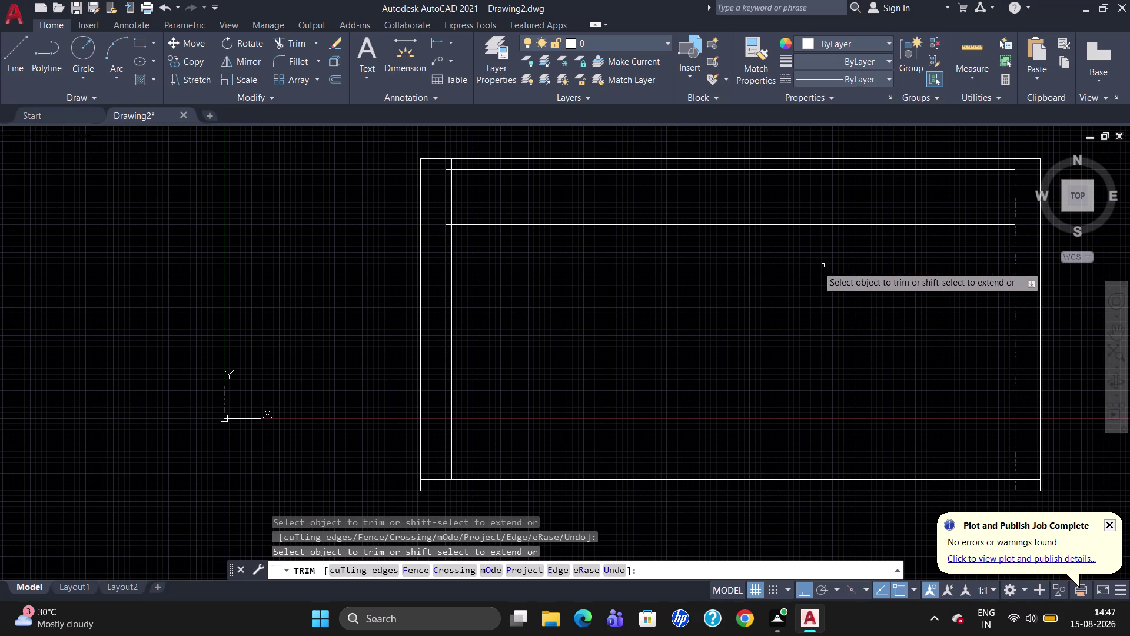
key(Escape)
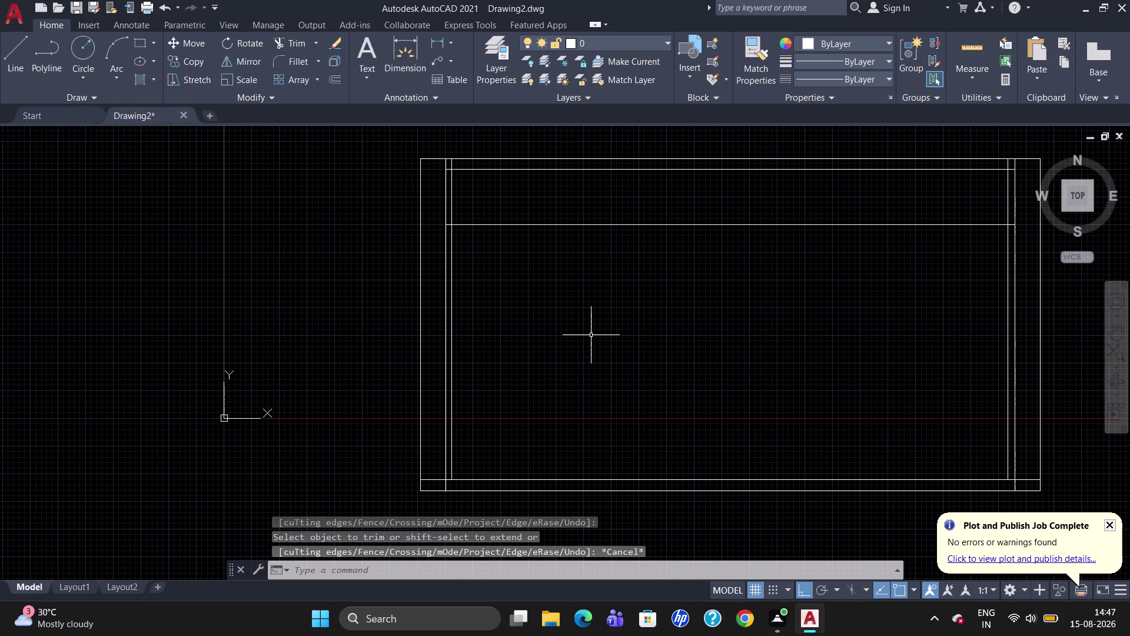
Break the left inner vertical at its intersection with the rail line.
text(BR)
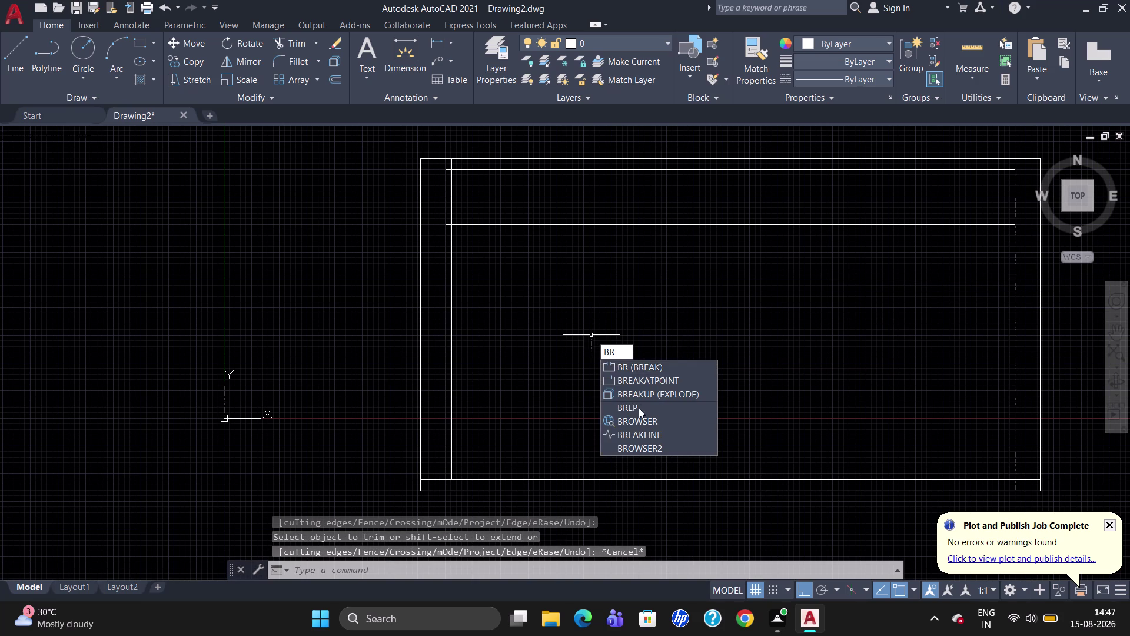
click(641, 382)
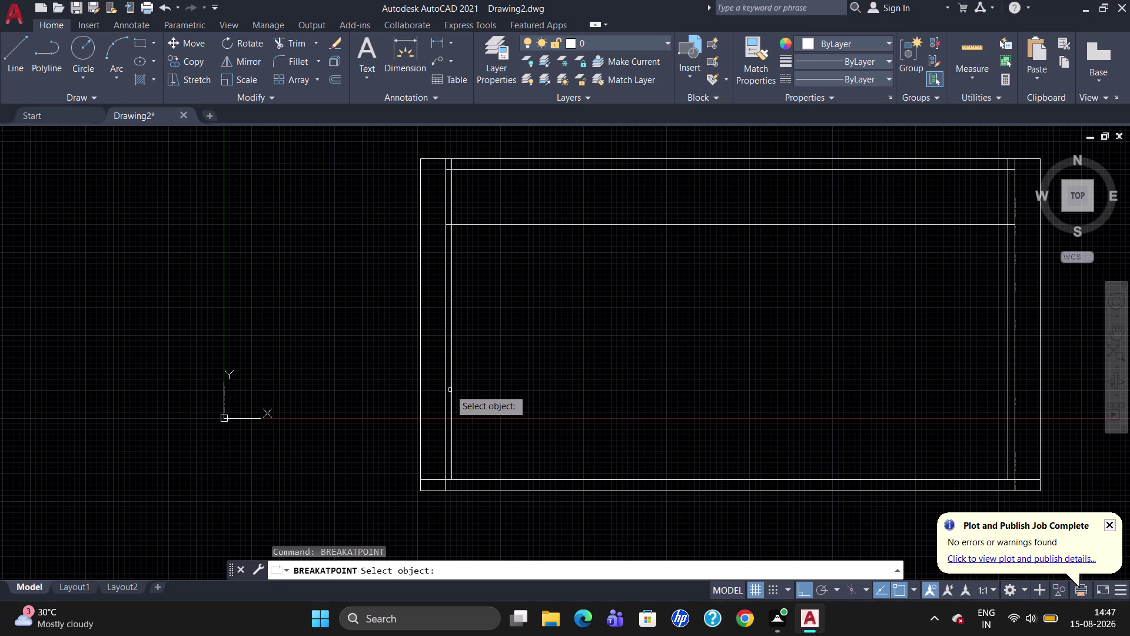
click(452, 388)
click(448, 224)
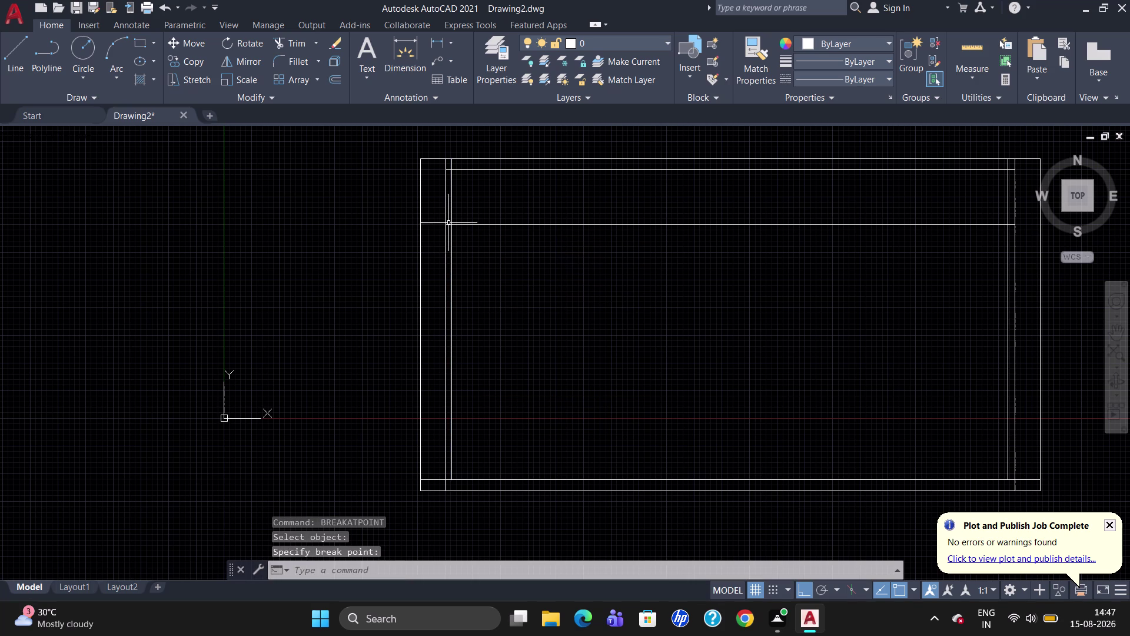
key(Escape)
key(o)
key(Return)
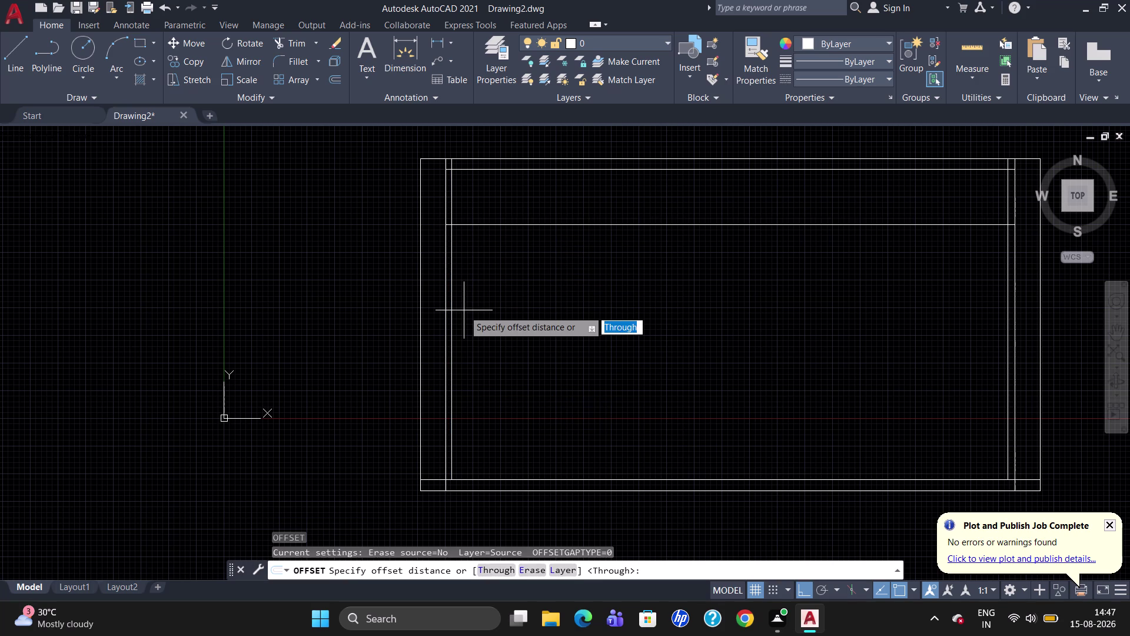
Create the first slats from the lower left vertical piece, offsetting 469, then 460.
text(4)
text(69)
key(Return)
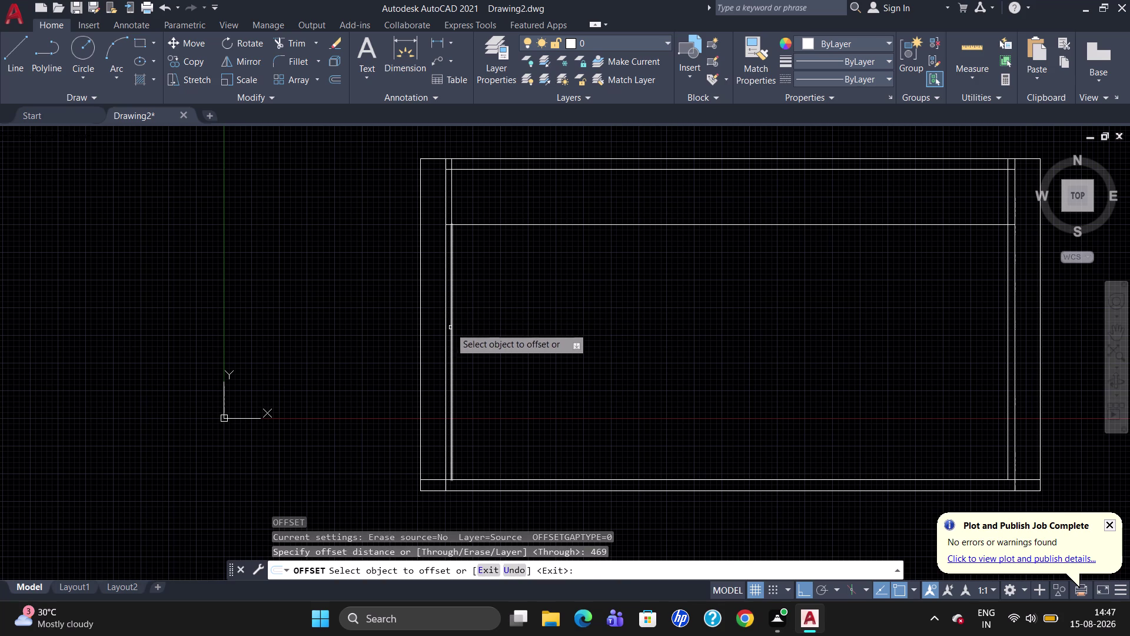
click(450, 328)
click(516, 344)
click(503, 346)
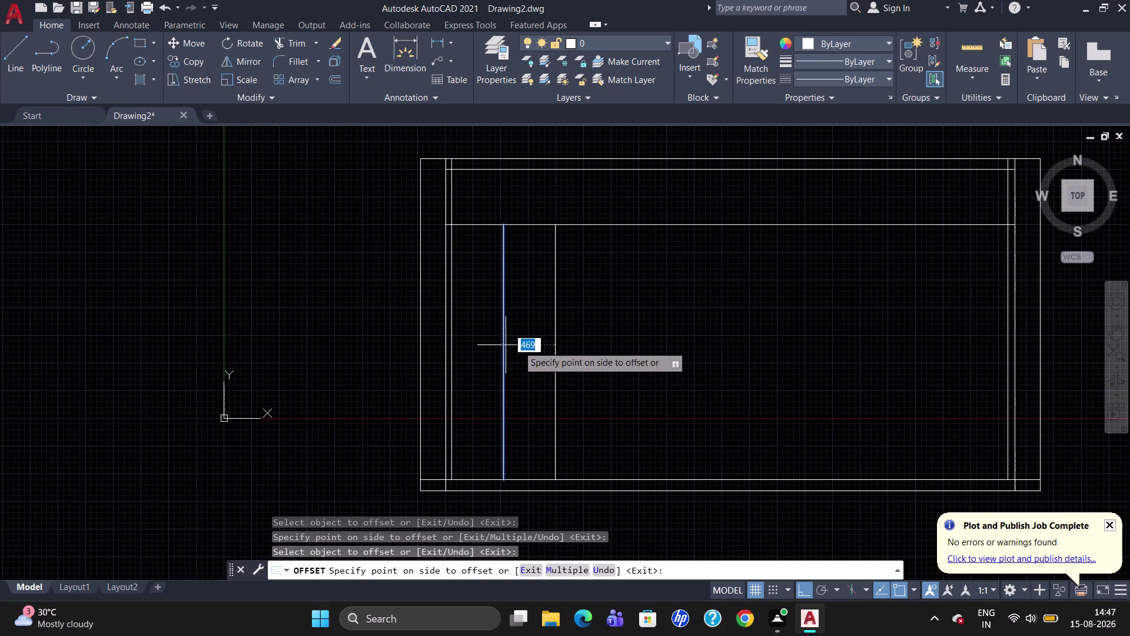
text(460)
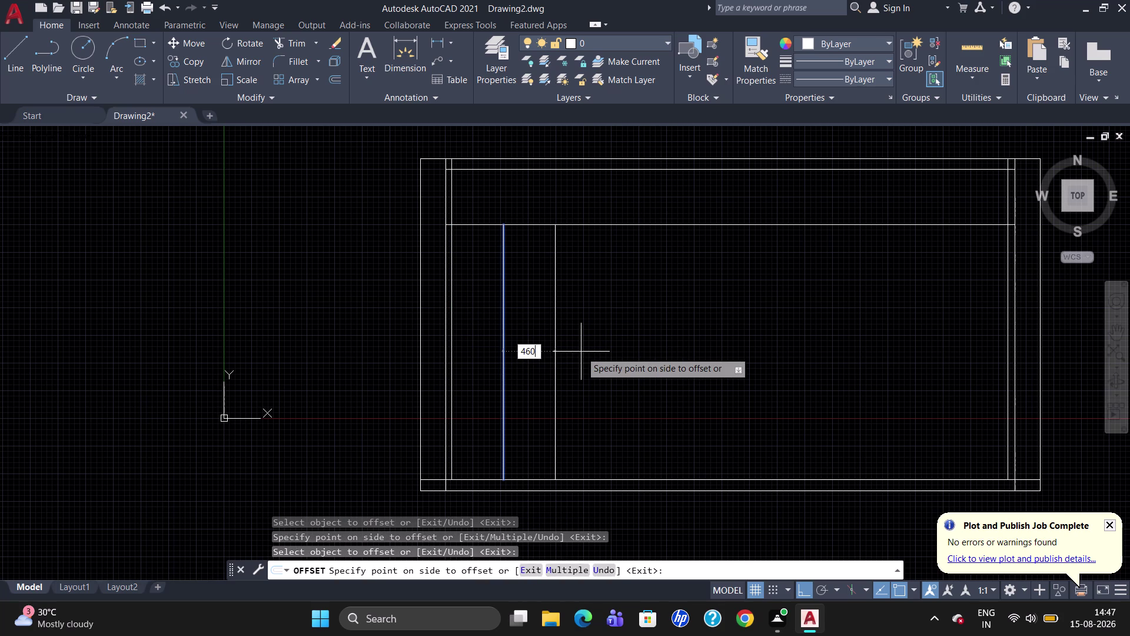
key(Return)
click(556, 353)
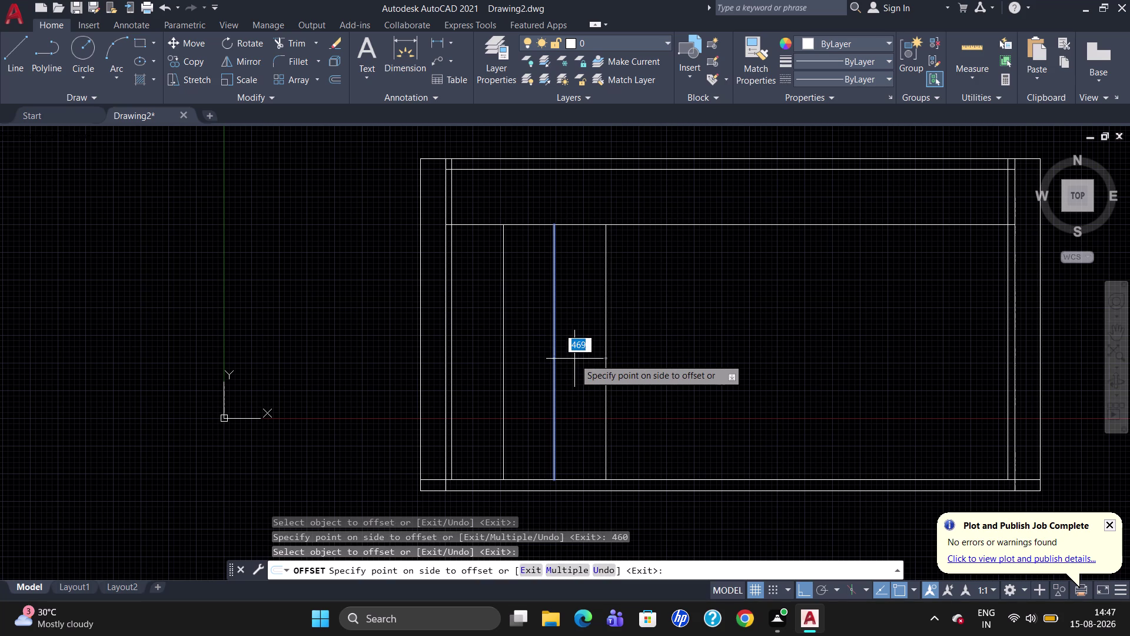
text(460)
key(Return)
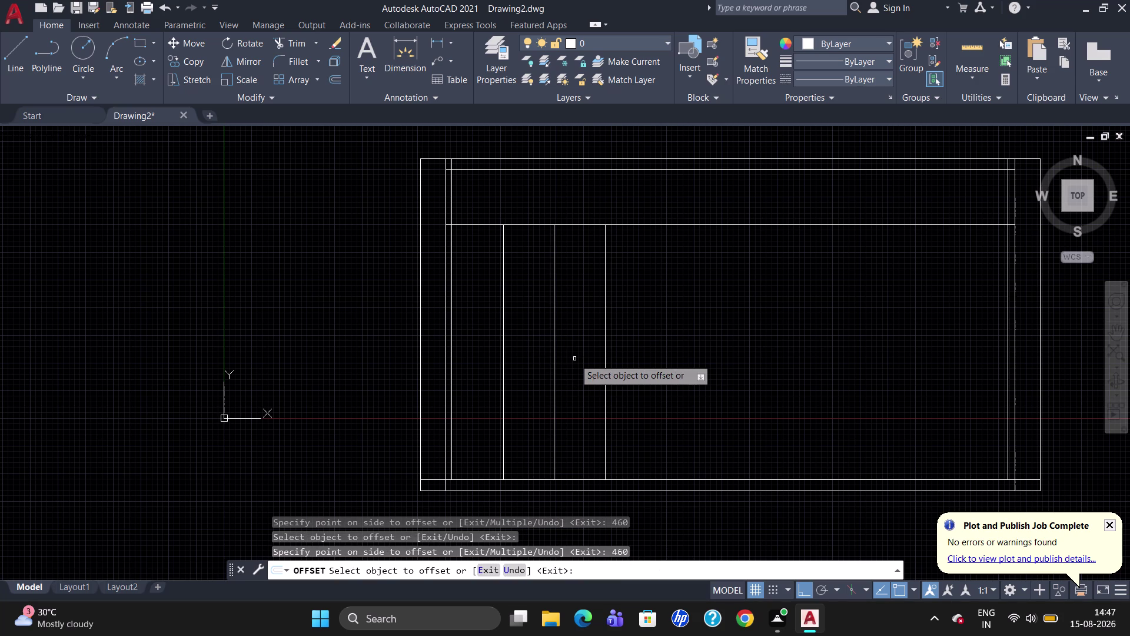
Add further slats at 460 spacing across the lower panel, then select the rightmost slat.
click(604, 370)
text(46)
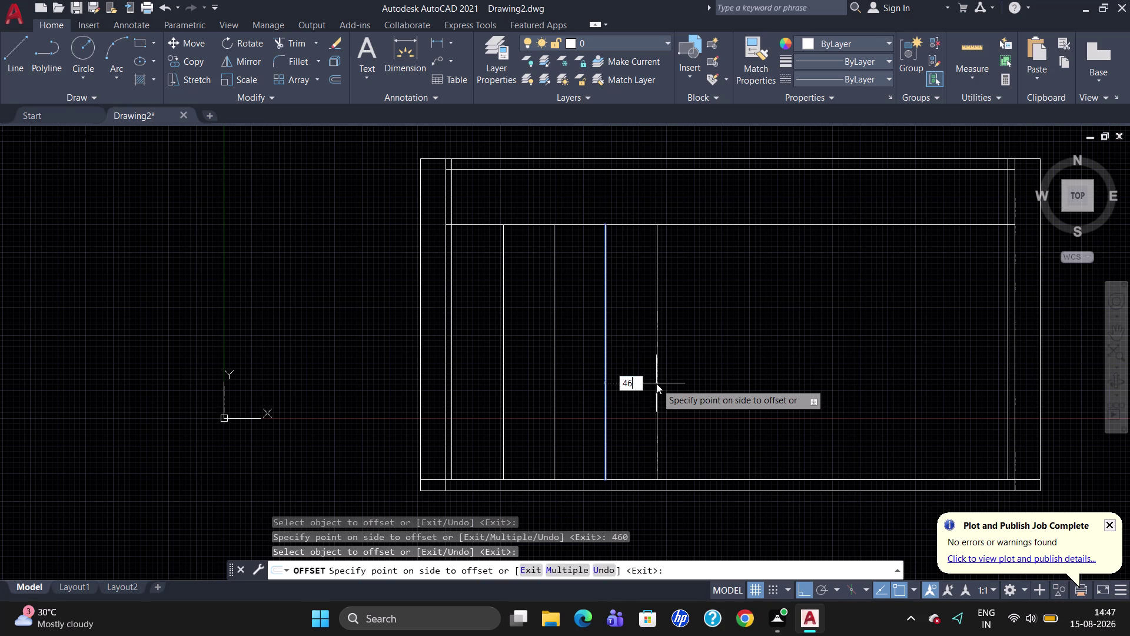
text(0)
key(Return)
click(656, 383)
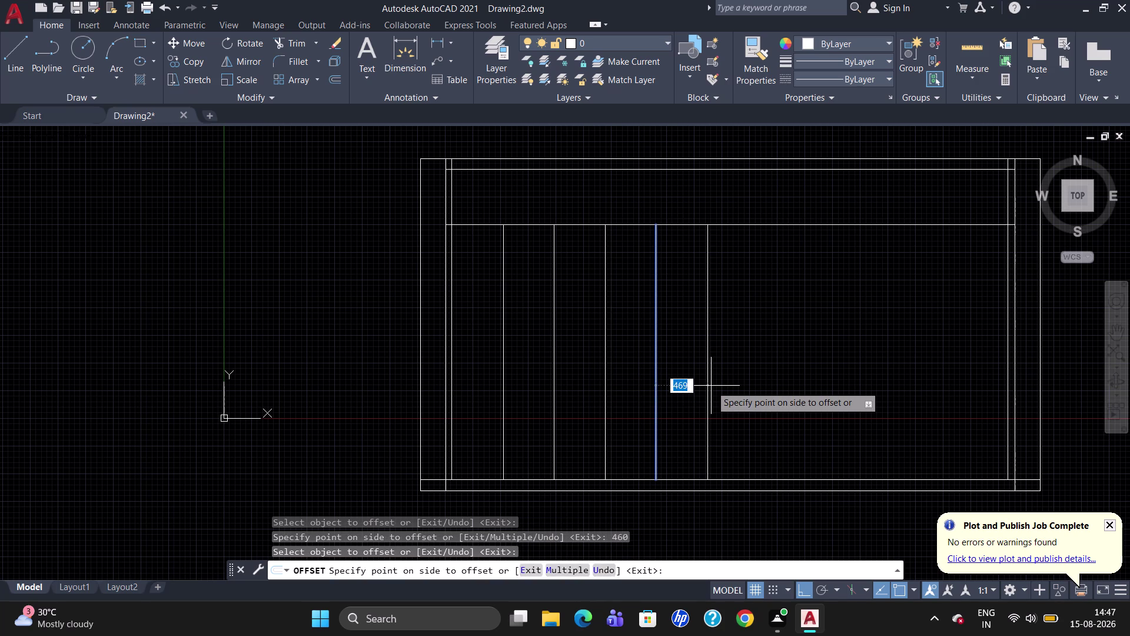
text(460)
key(Return)
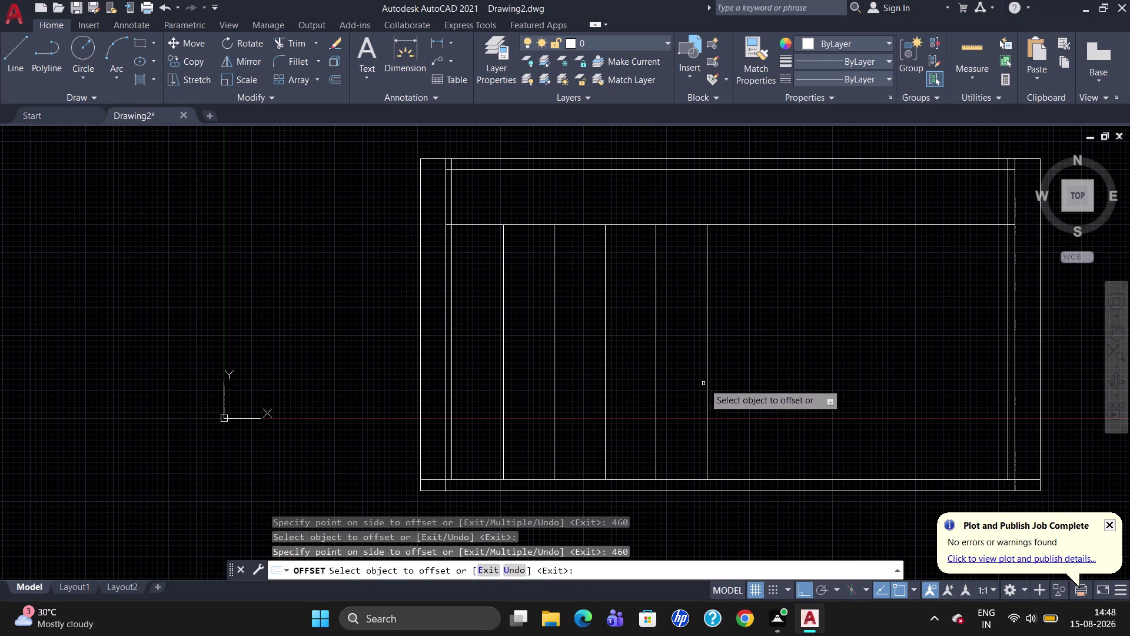
click(705, 382)
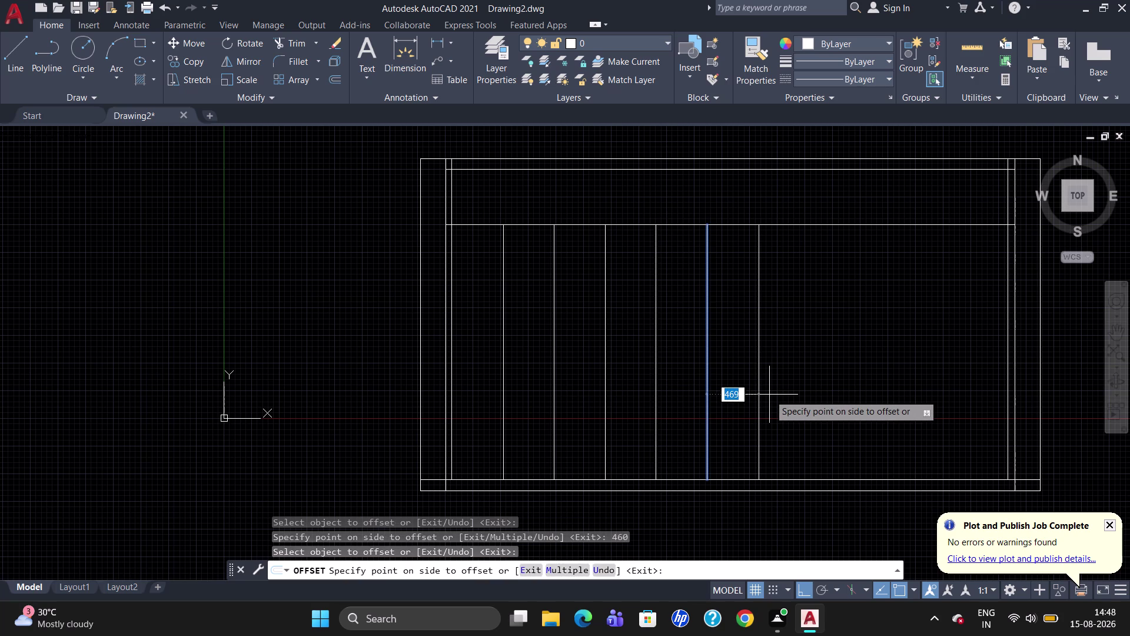
text(460)
key(Return)
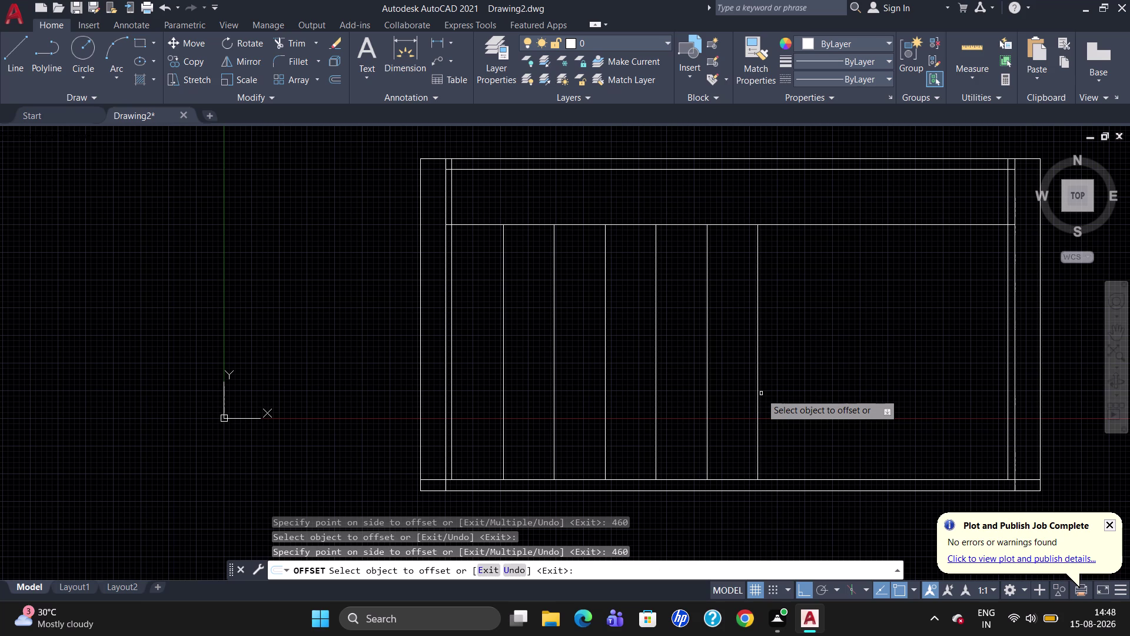
click(759, 393)
click(773, 395)
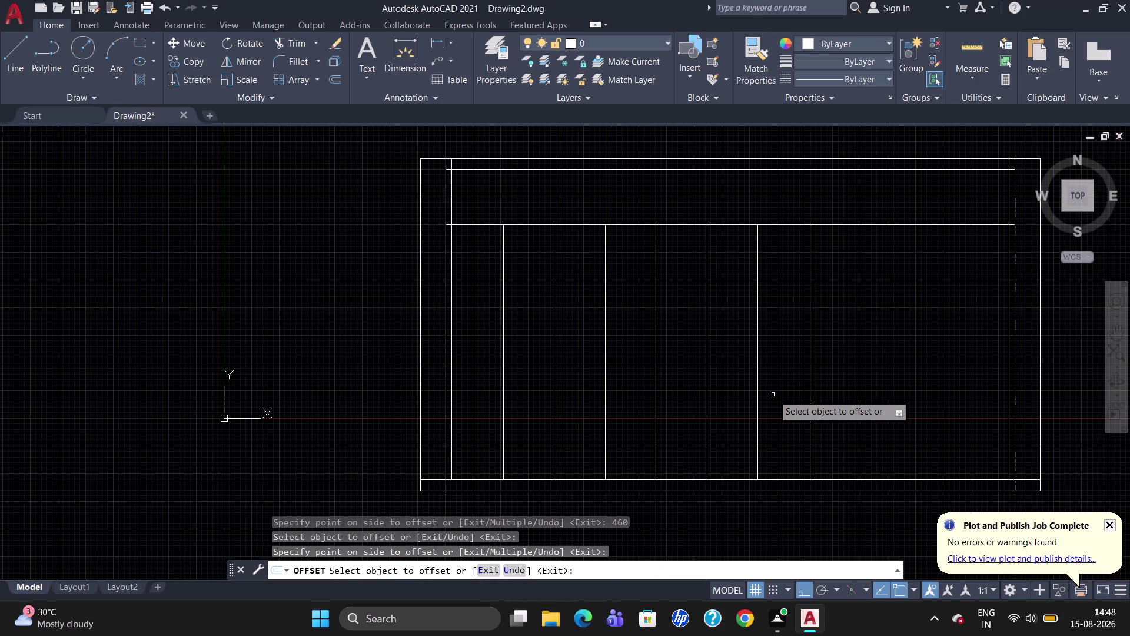
click(811, 375)
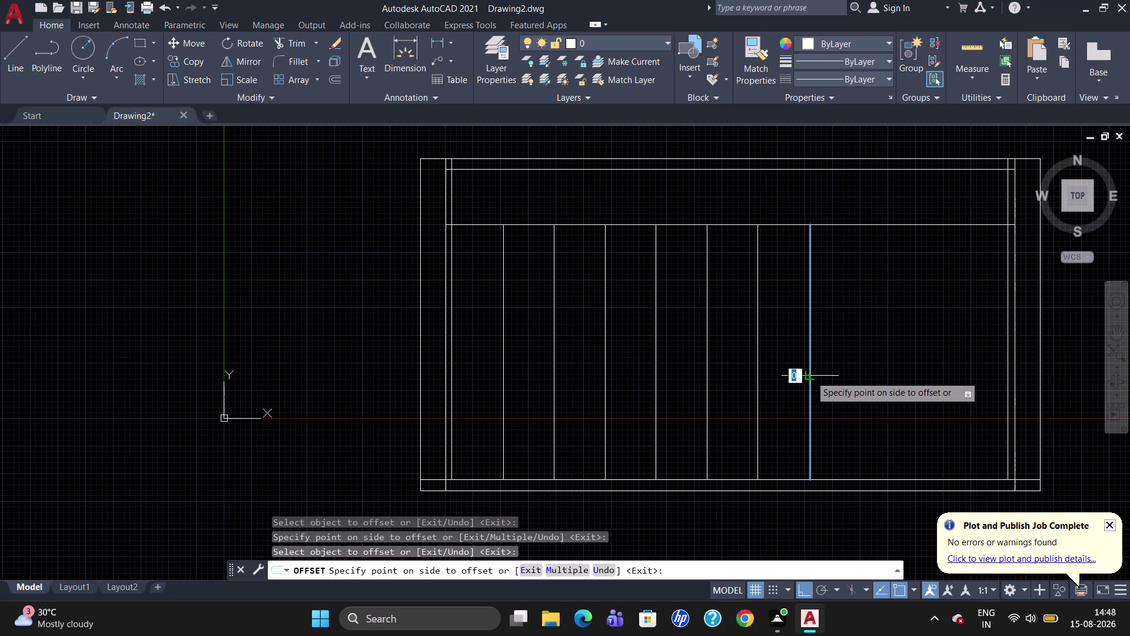
key(Escape)
key(Delete)
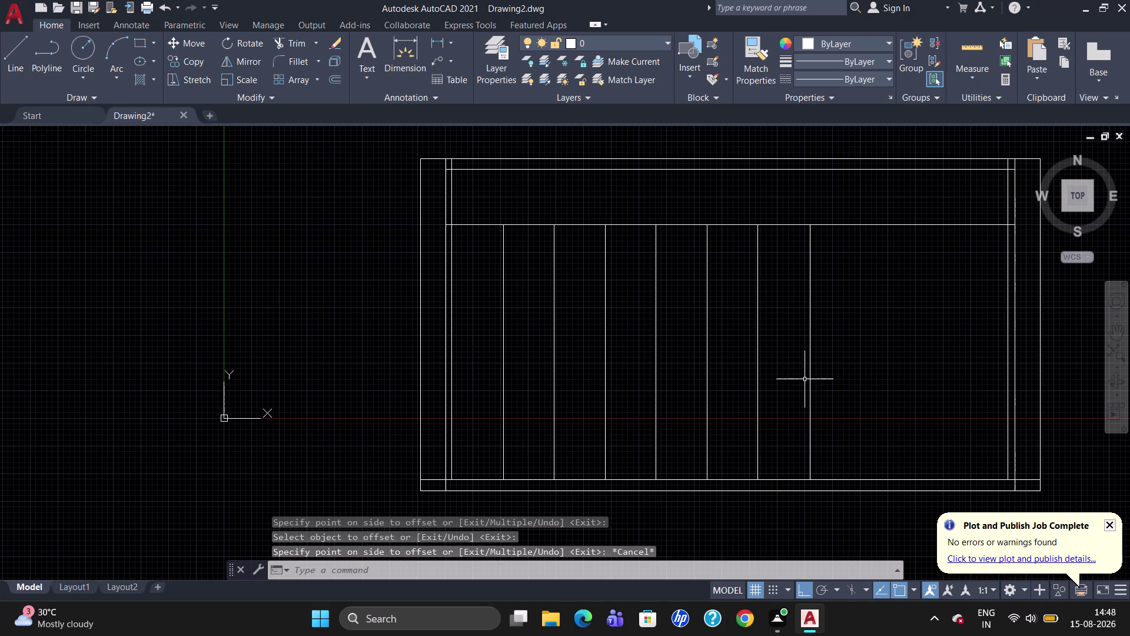
click(810, 389)
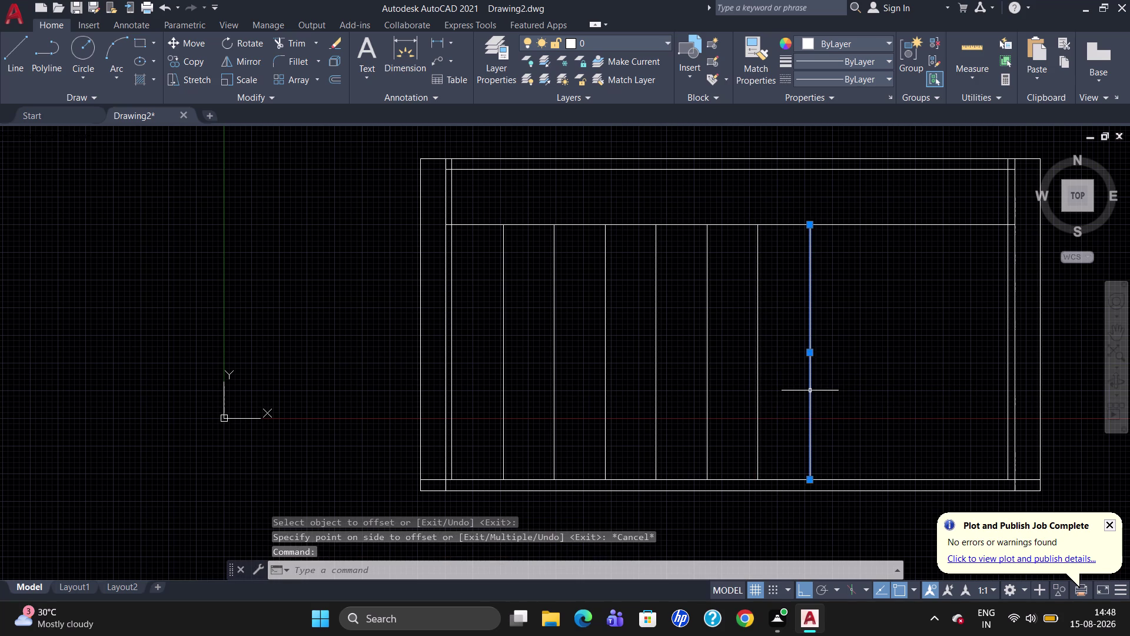
Delete the rightmost slat and recreate it 460 units right of its neighbour.
key(Delete)
key(o)
key(Return)
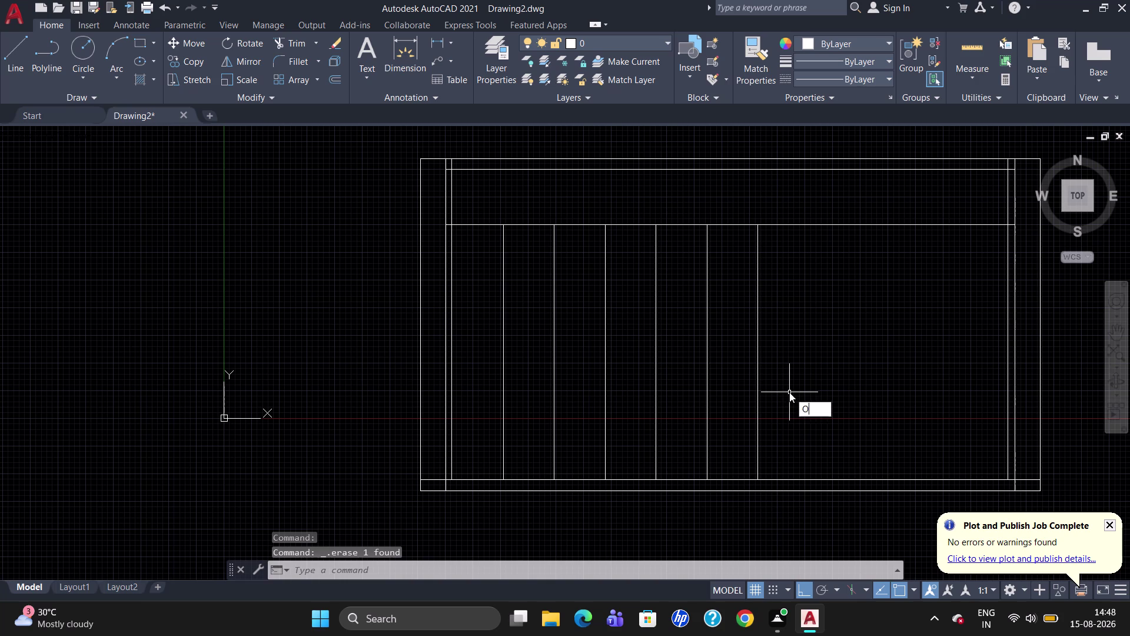
text(460)
key(Return)
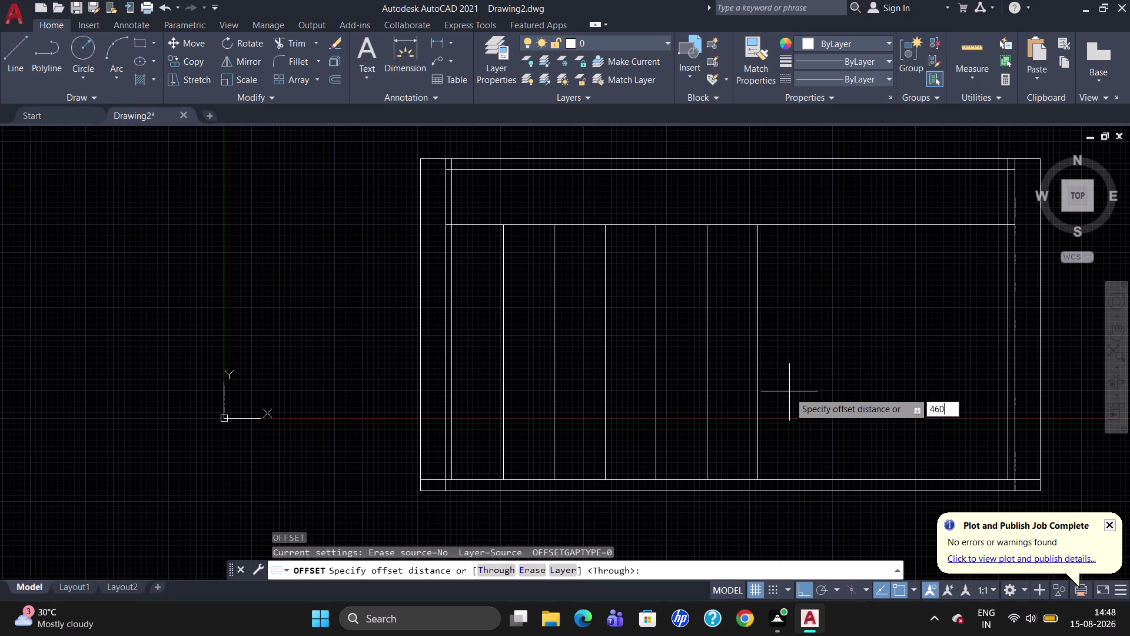
click(758, 377)
click(769, 379)
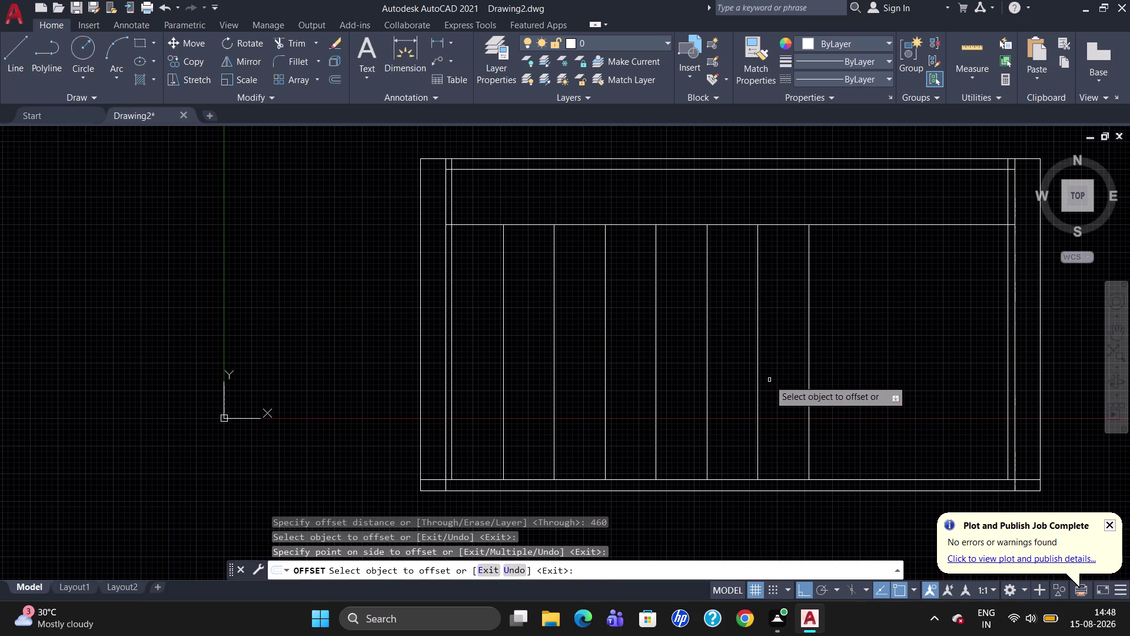
key(Escape)
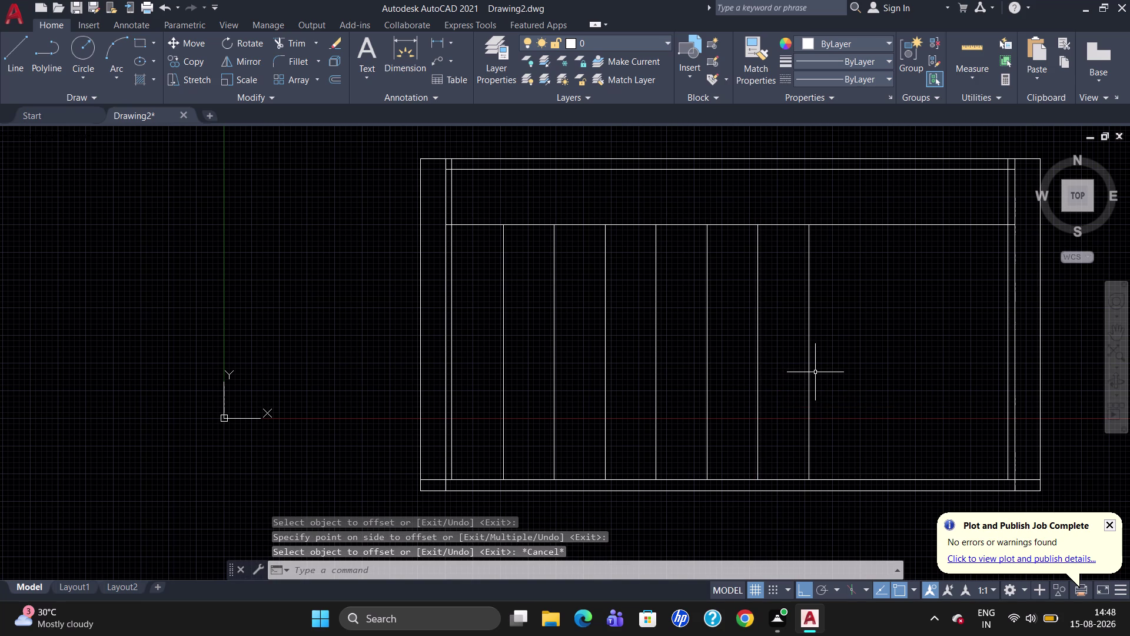
key(o)
key(Return)
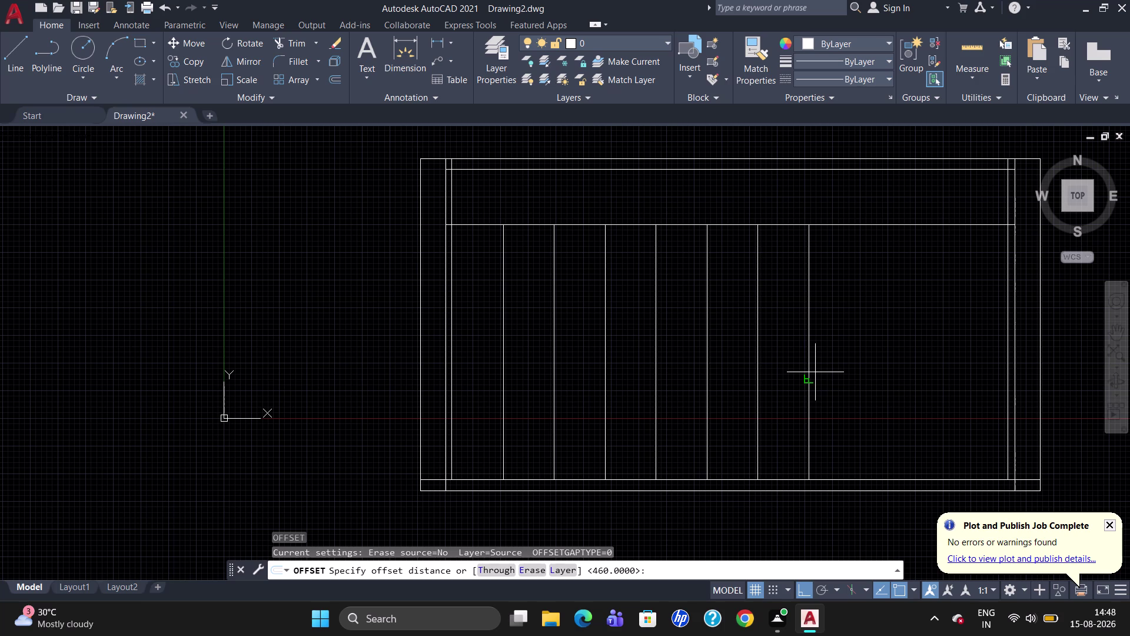
Offset the last slat three times to the right at 450 spacing.
text(450)
key(Return)
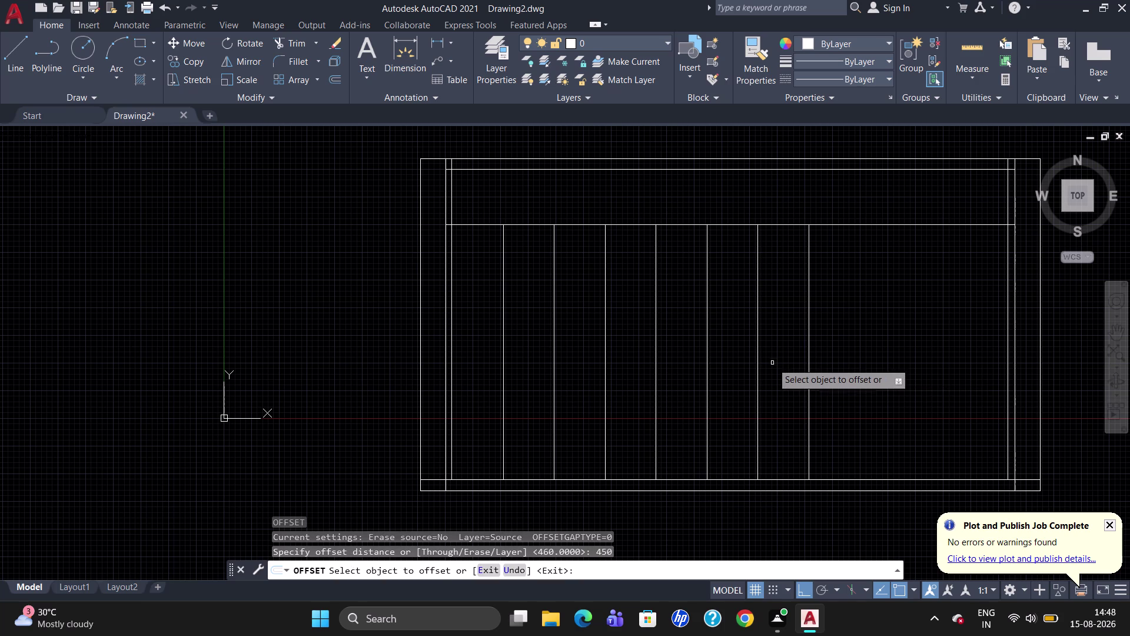
click(810, 366)
click(835, 369)
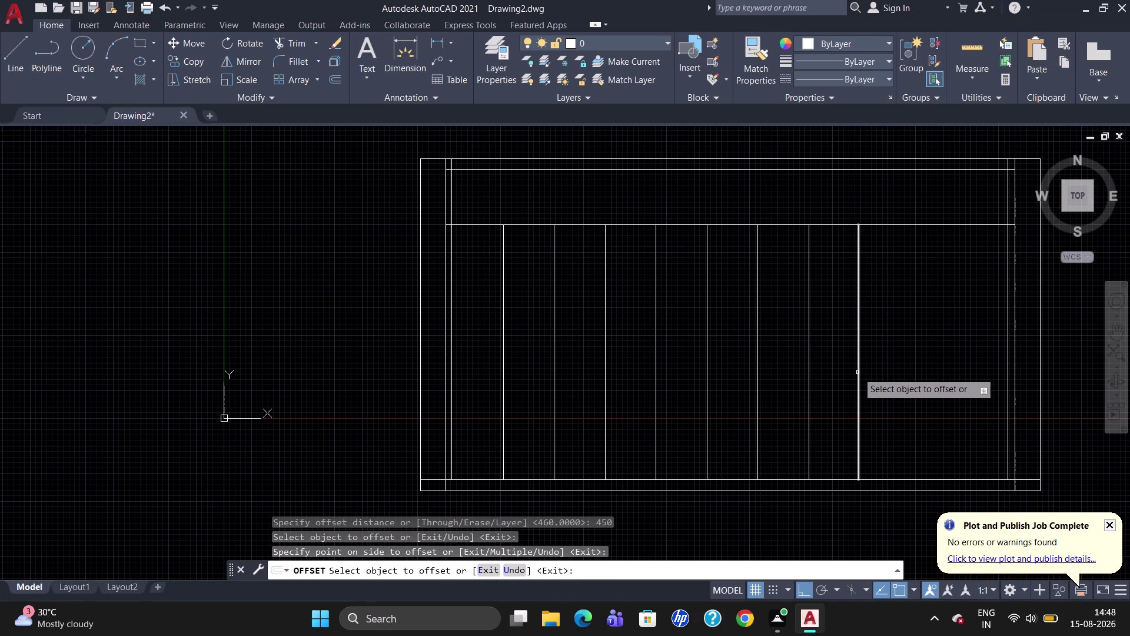
click(857, 372)
click(893, 369)
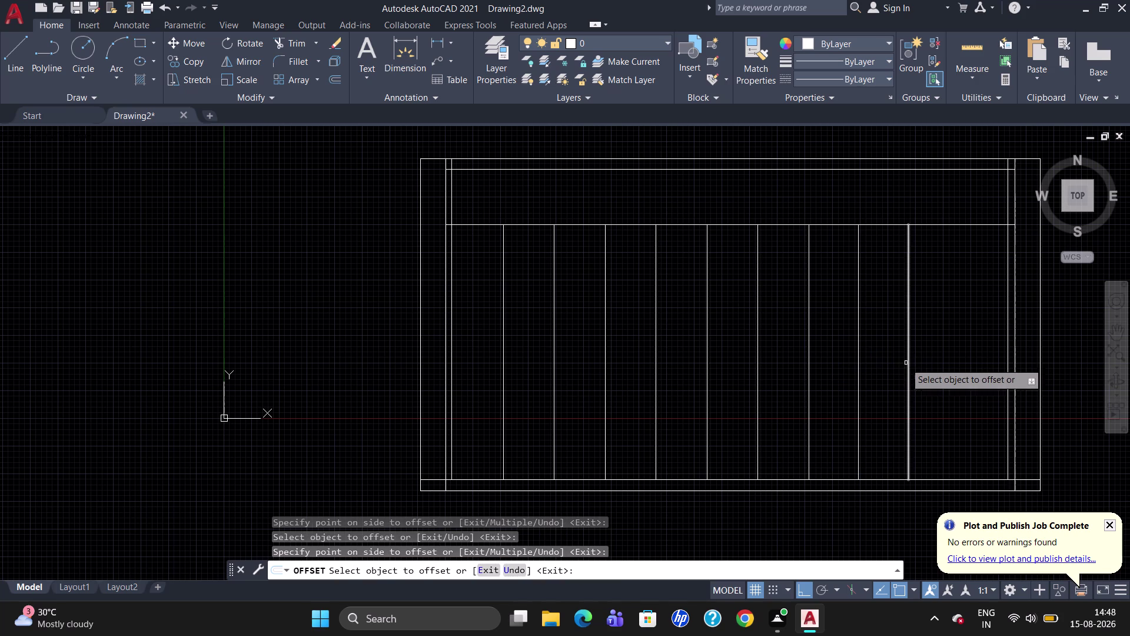
click(909, 363)
click(946, 363)
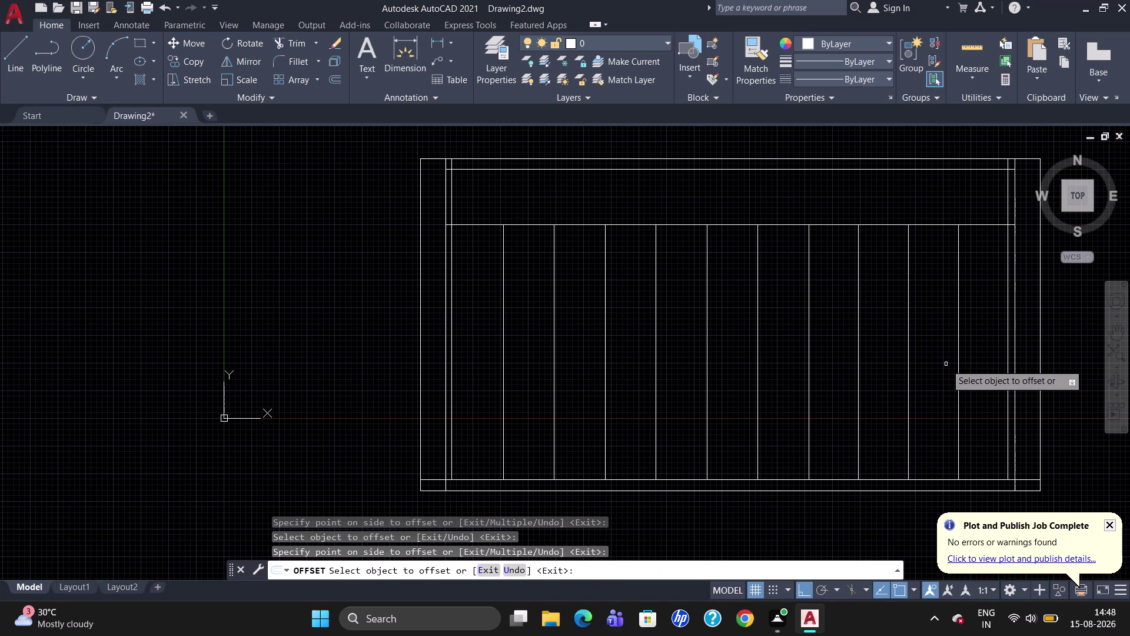
key(Escape)
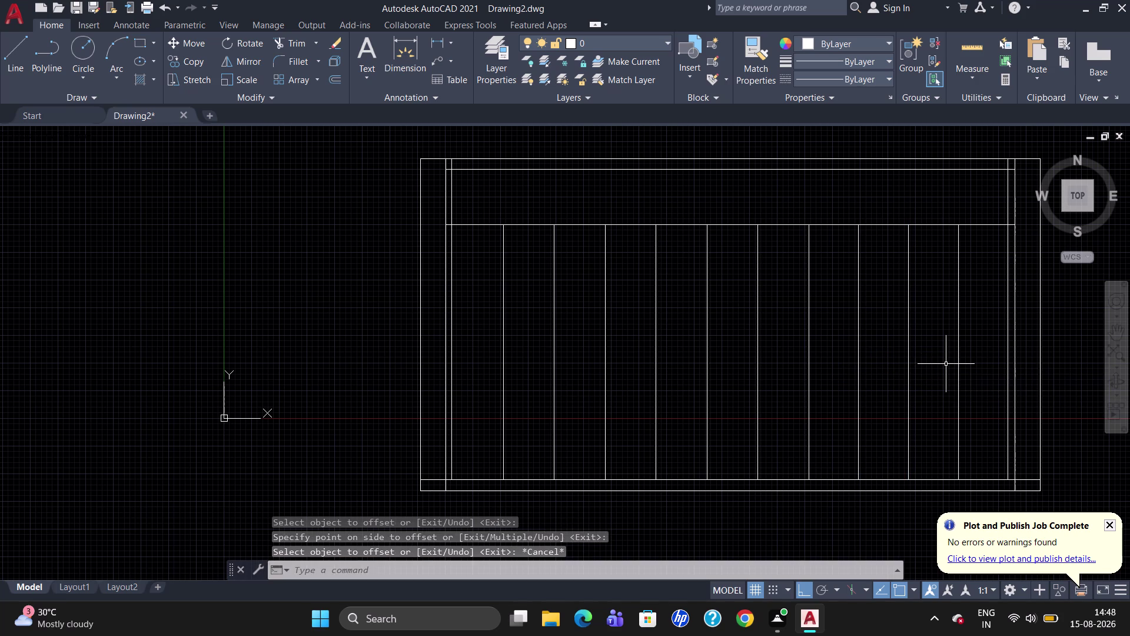
scroll(down, 3)
scroll(up, 3)
scroll(down, 3)
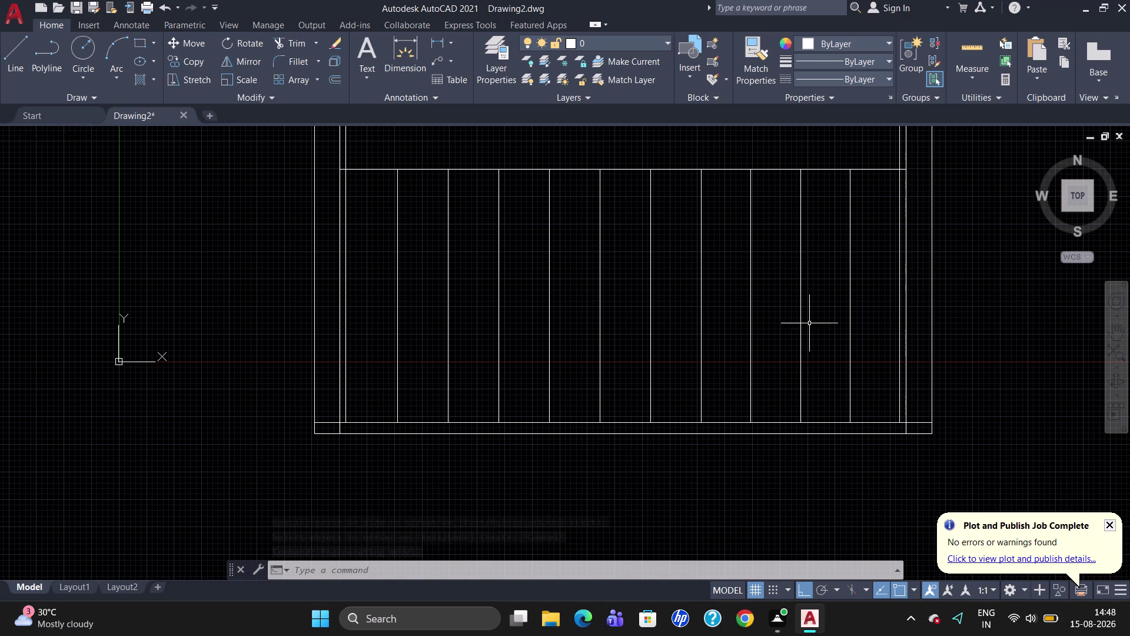
Try trimming at the frame's bottom corners, which catches nothing, then cancel TRIM.
key(r)
key(BackSpace)
text(T)
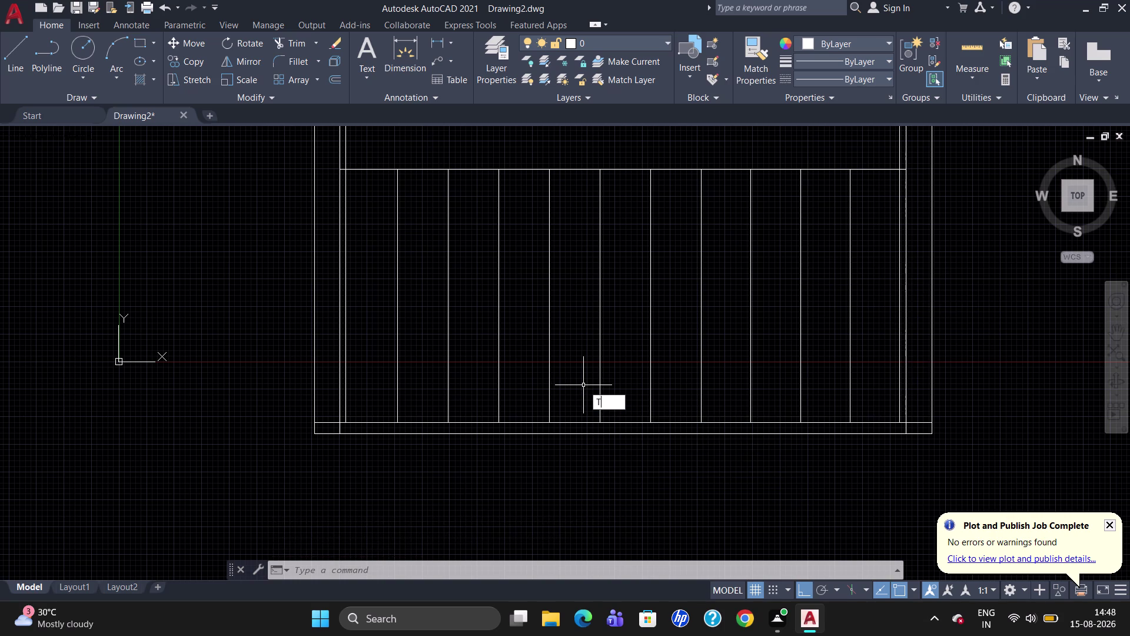
text(R)
key(Return)
key(Return)
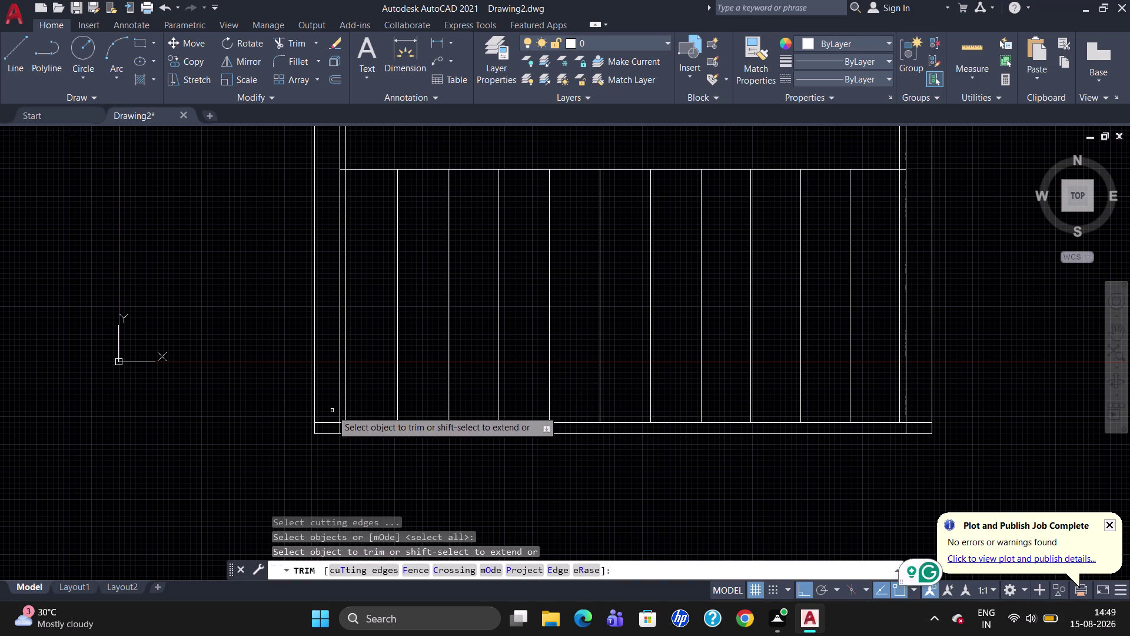
click(324, 420)
click(324, 422)
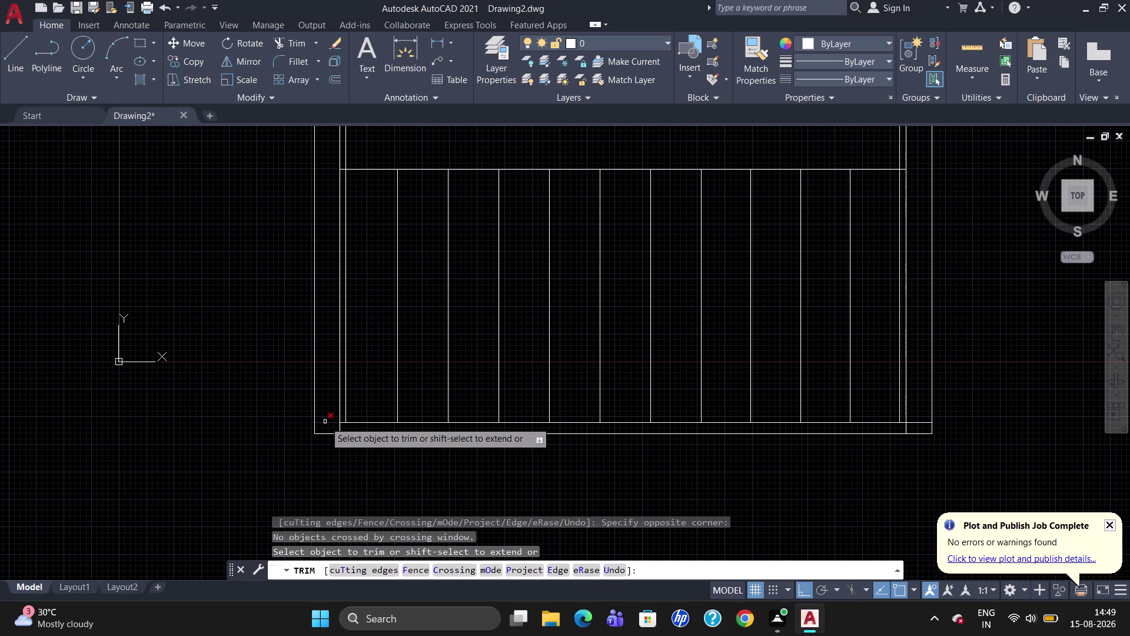
click(325, 422)
click(918, 425)
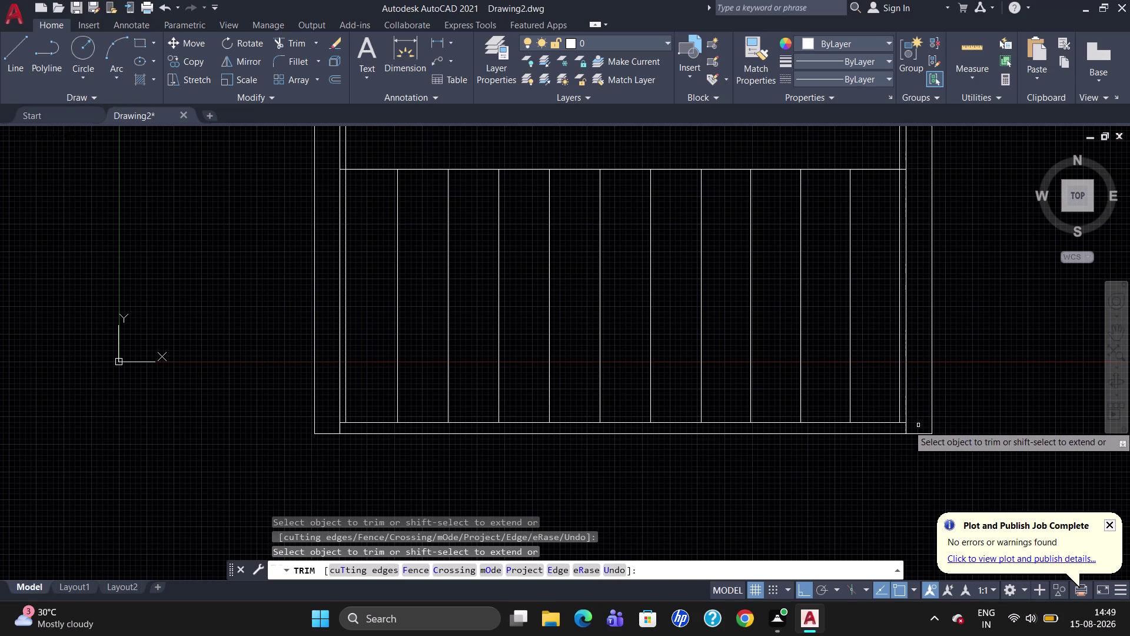
key(Escape)
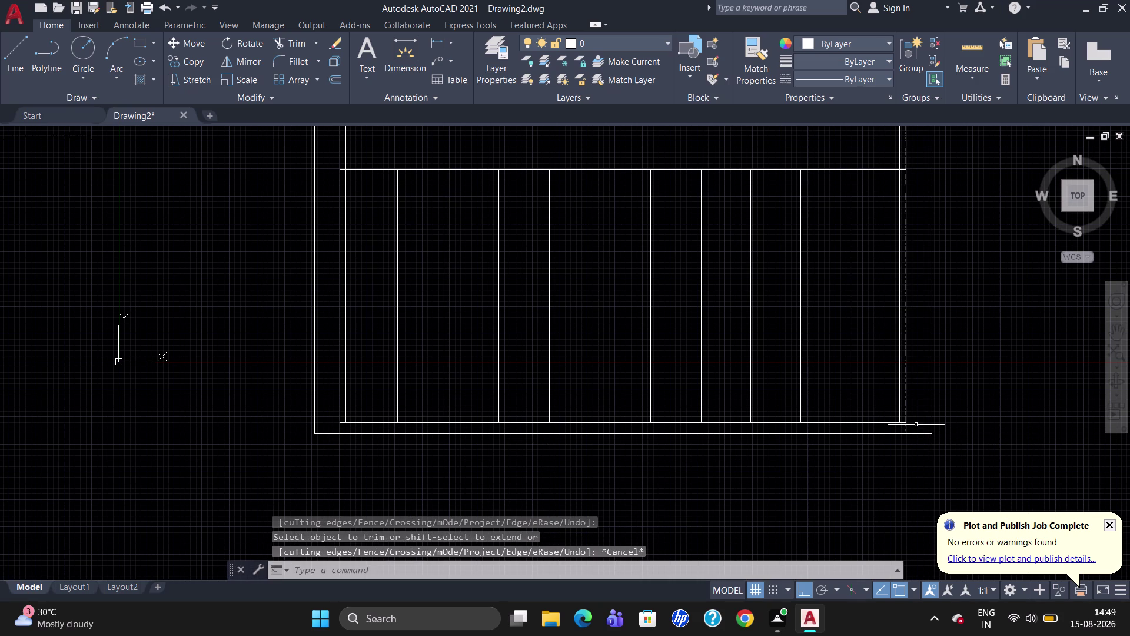
Zoom around the view and cancel a line before drawing anything.
scroll(down, 3)
scroll(up, 3)
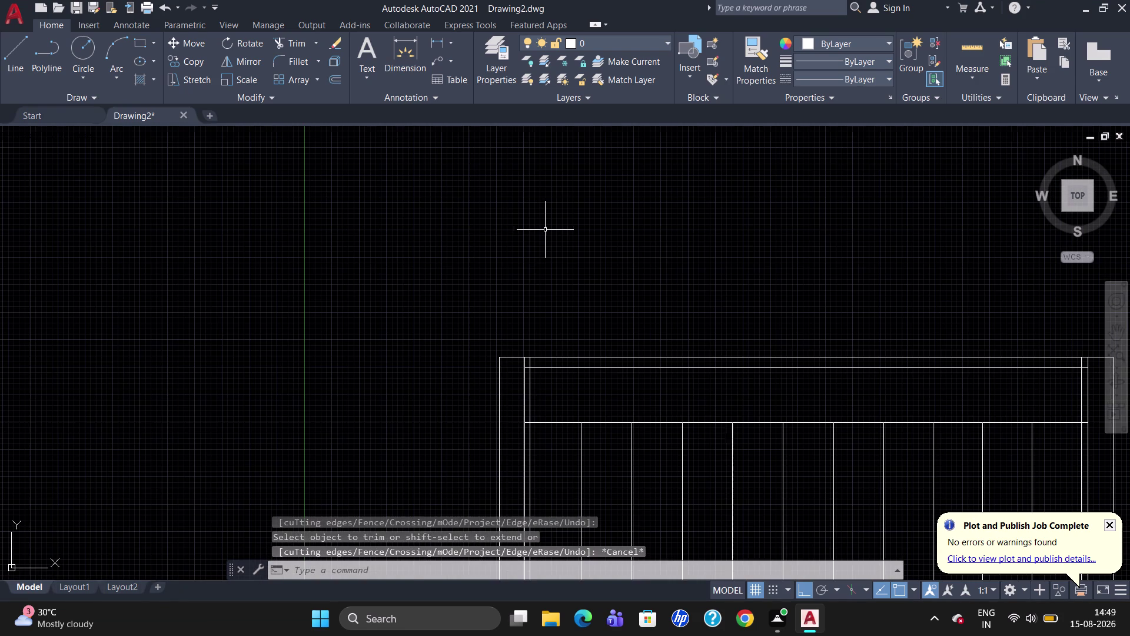
scroll(up, 3)
scroll(down, 3)
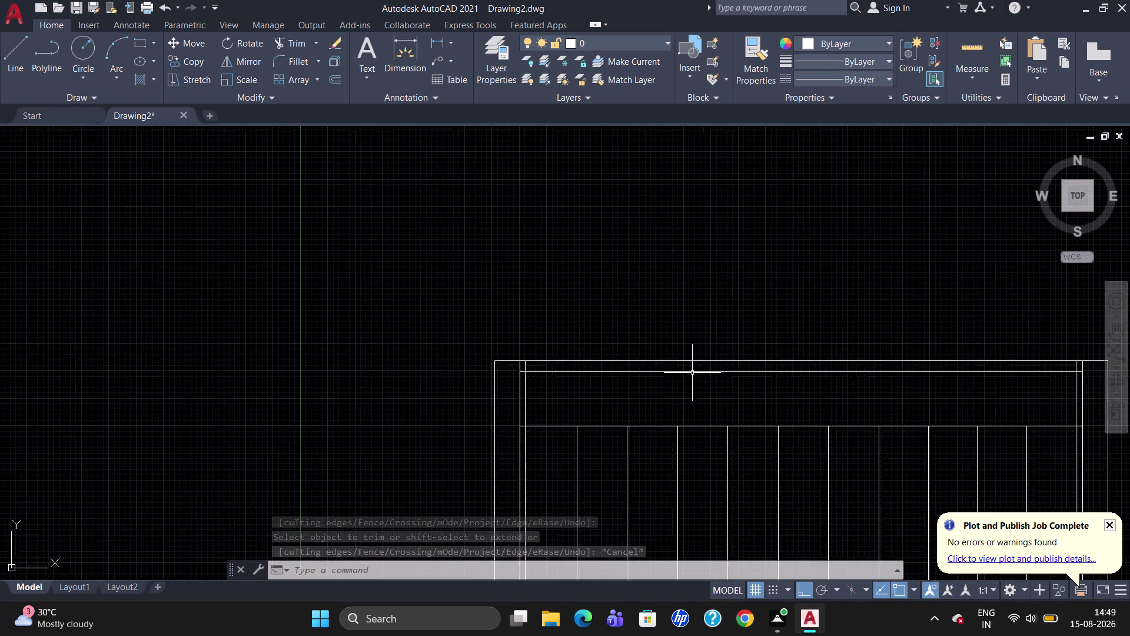
scroll(down, 3)
scroll(up, 3)
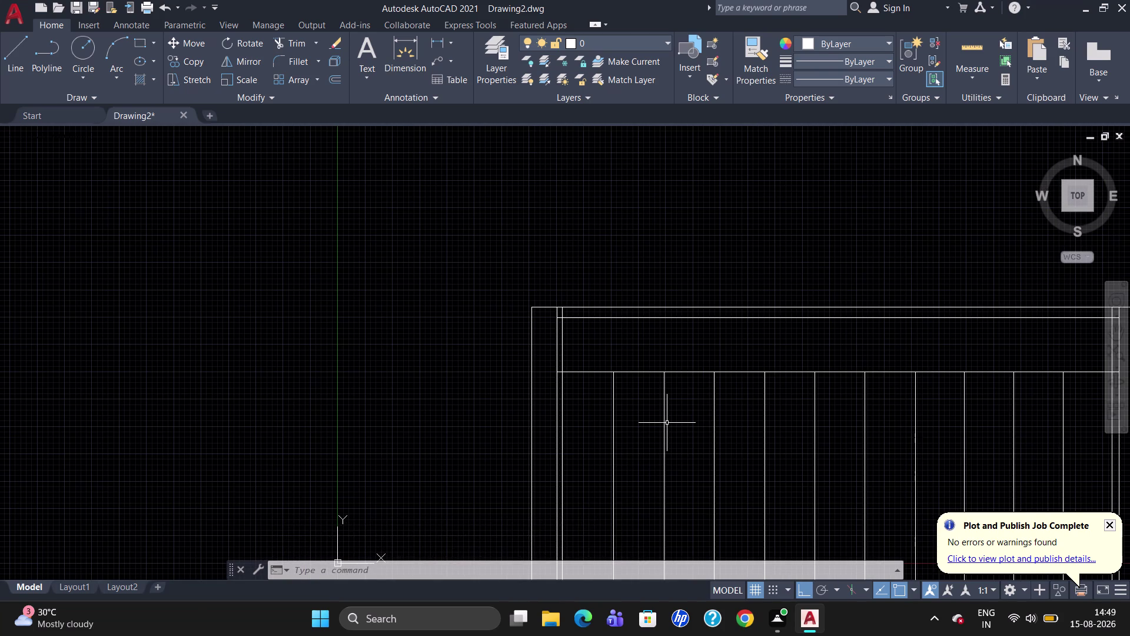
key(l)
key(Return)
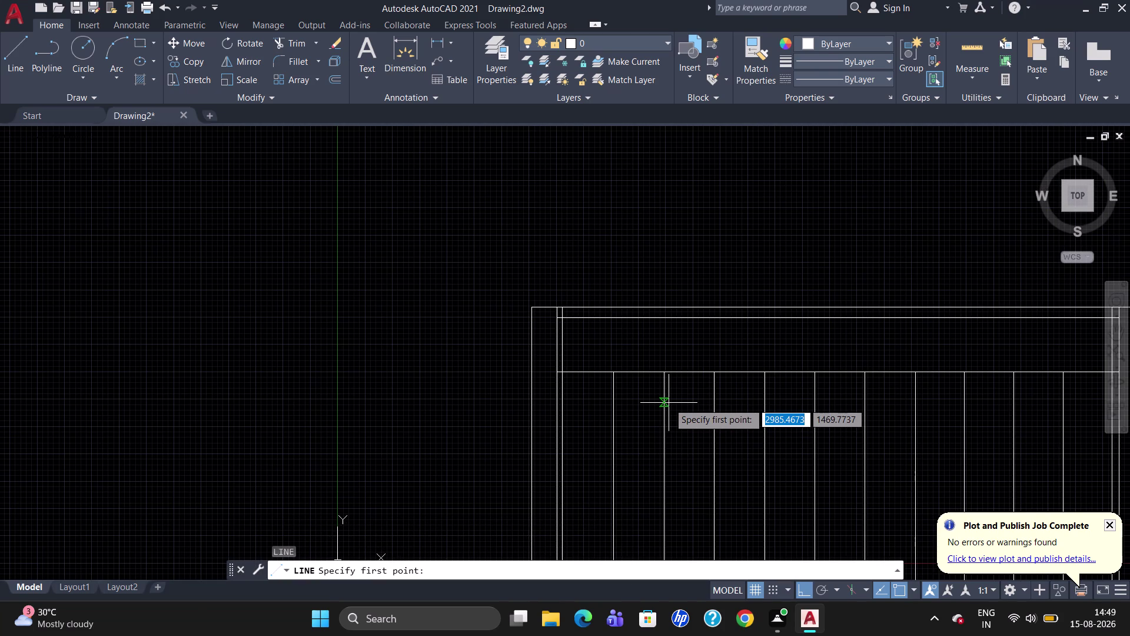
key(Escape)
Extend the second, fourth and sixth slats up to the top panel's upper edge.
text(E)
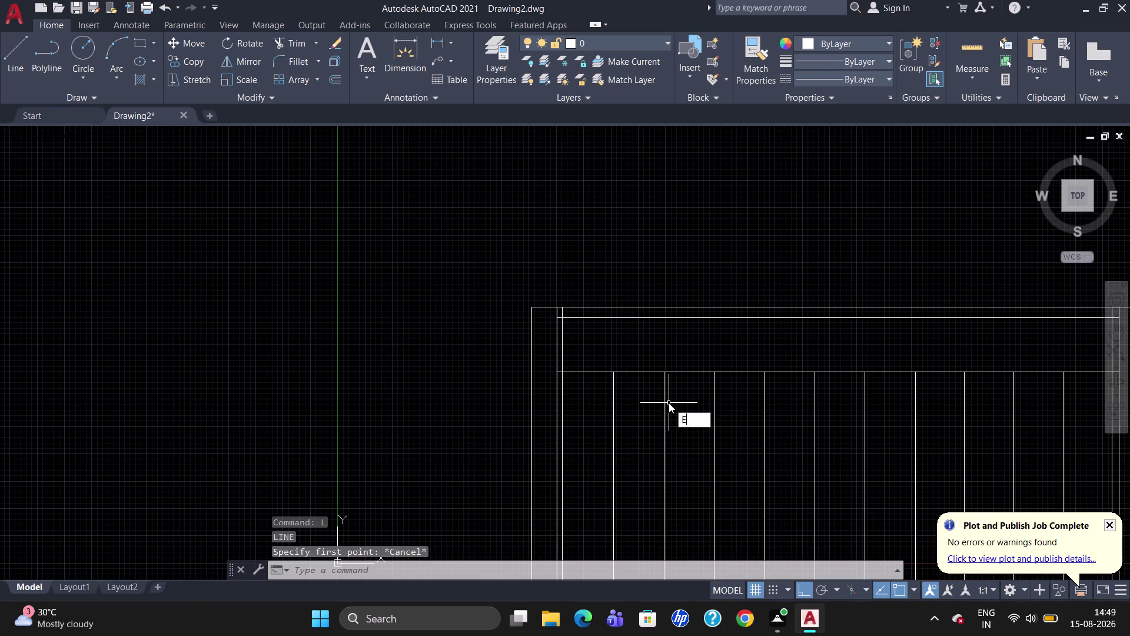
text(X)
key(Return)
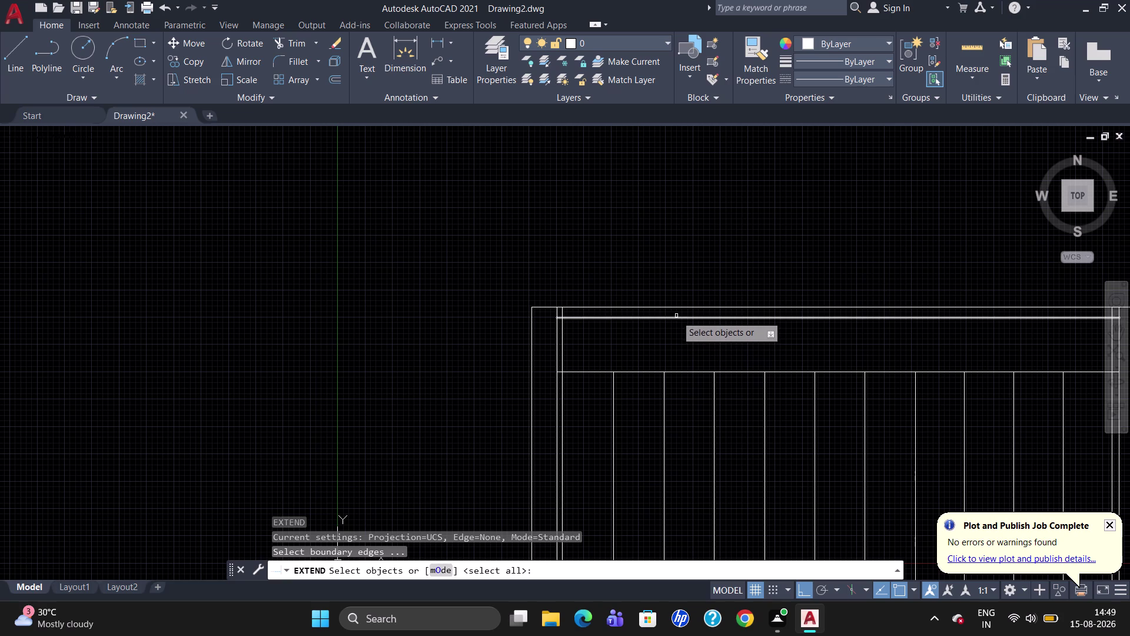
click(677, 318)
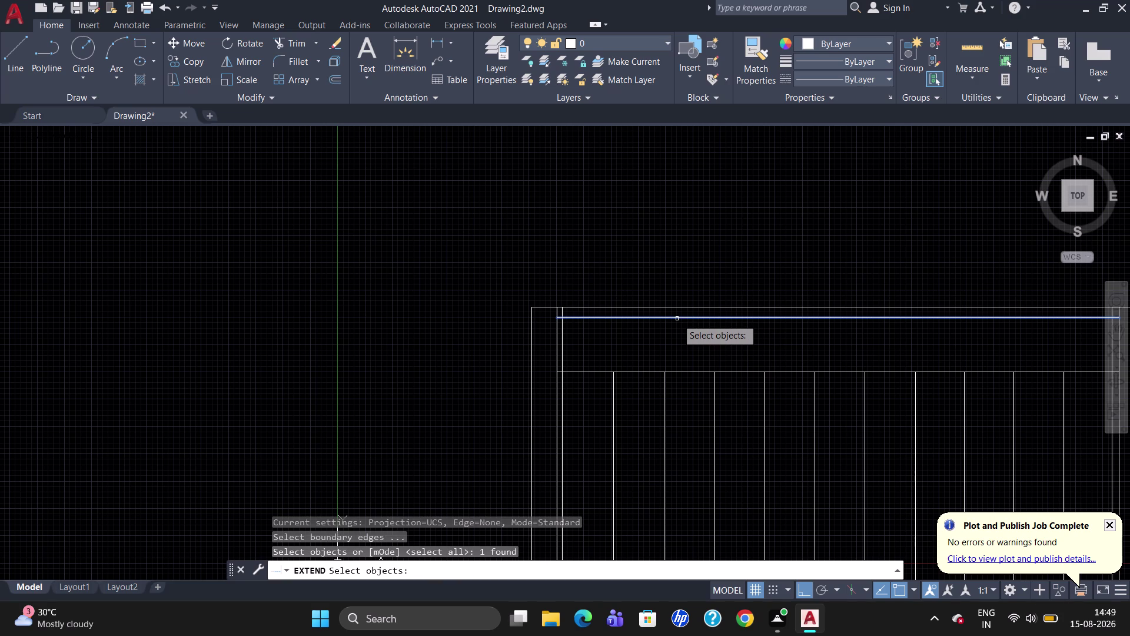
key(Return)
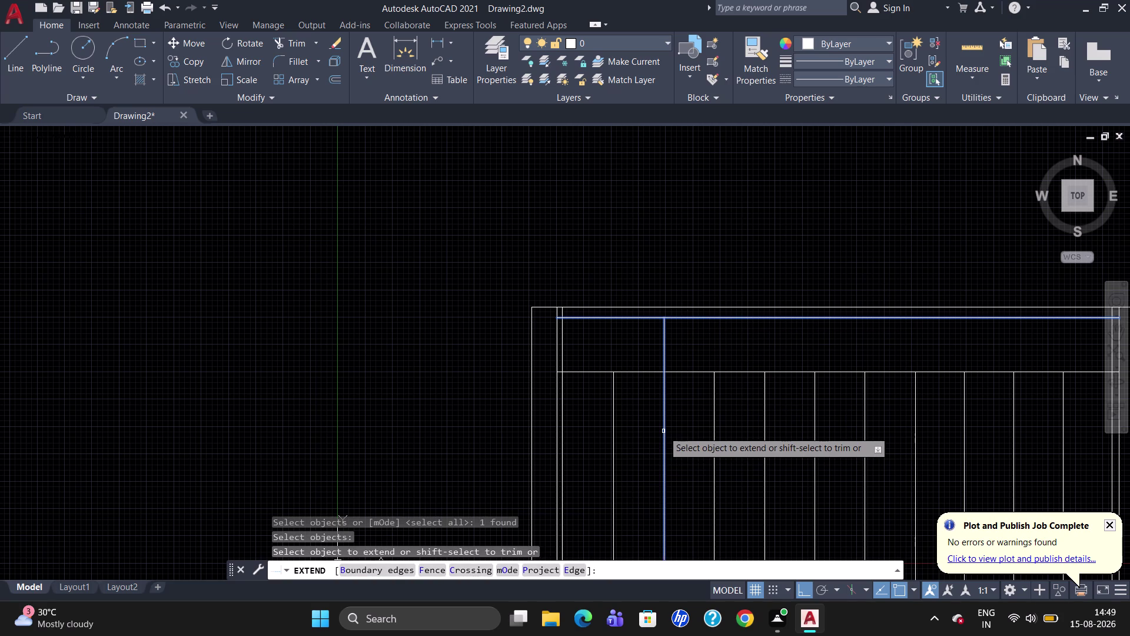
click(663, 431)
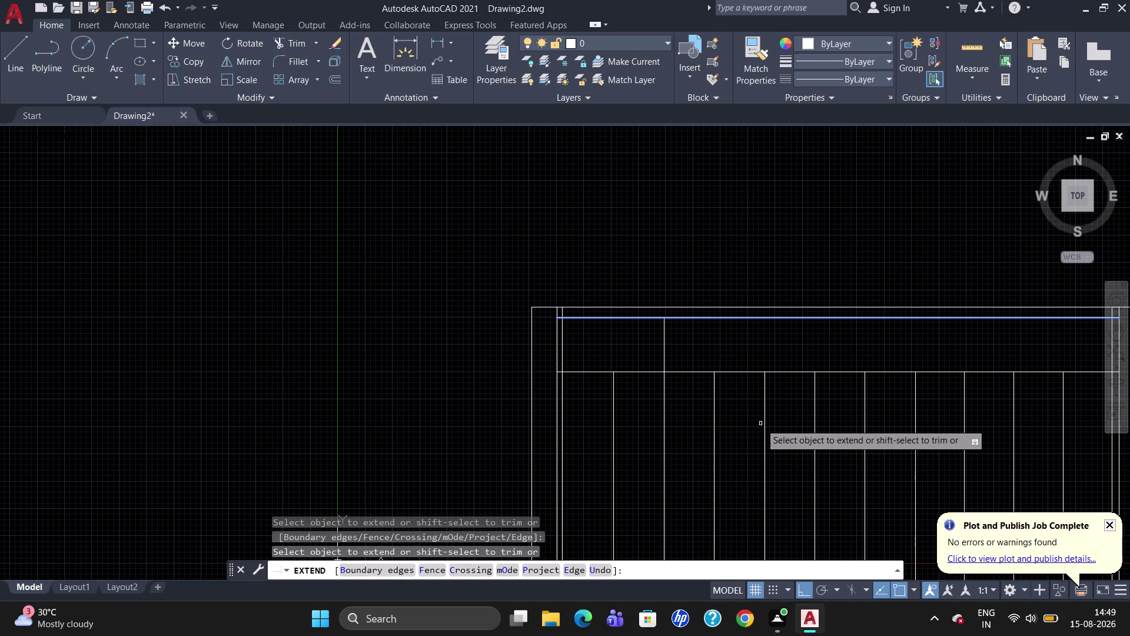
click(766, 424)
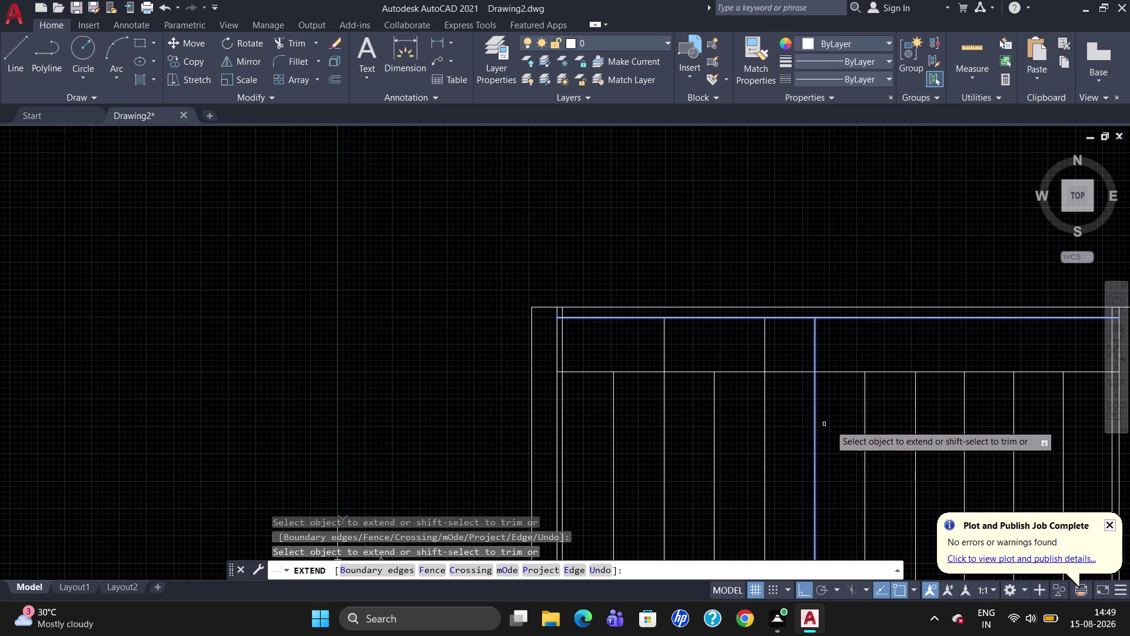
click(863, 424)
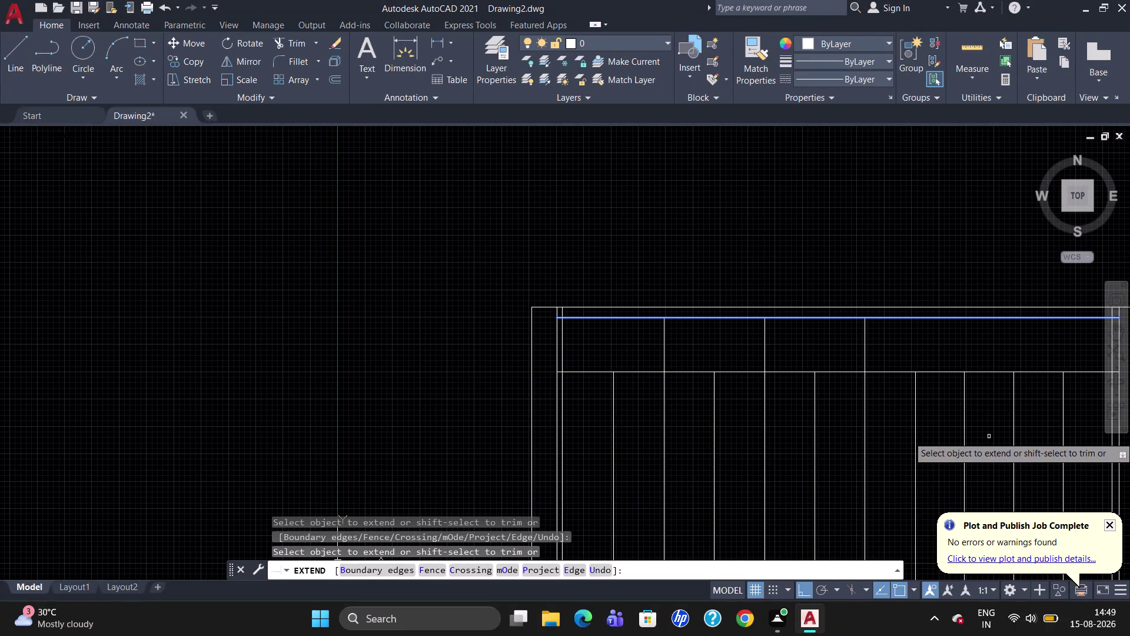
key(Escape)
scroll(down, 3)
scroll(up, 3)
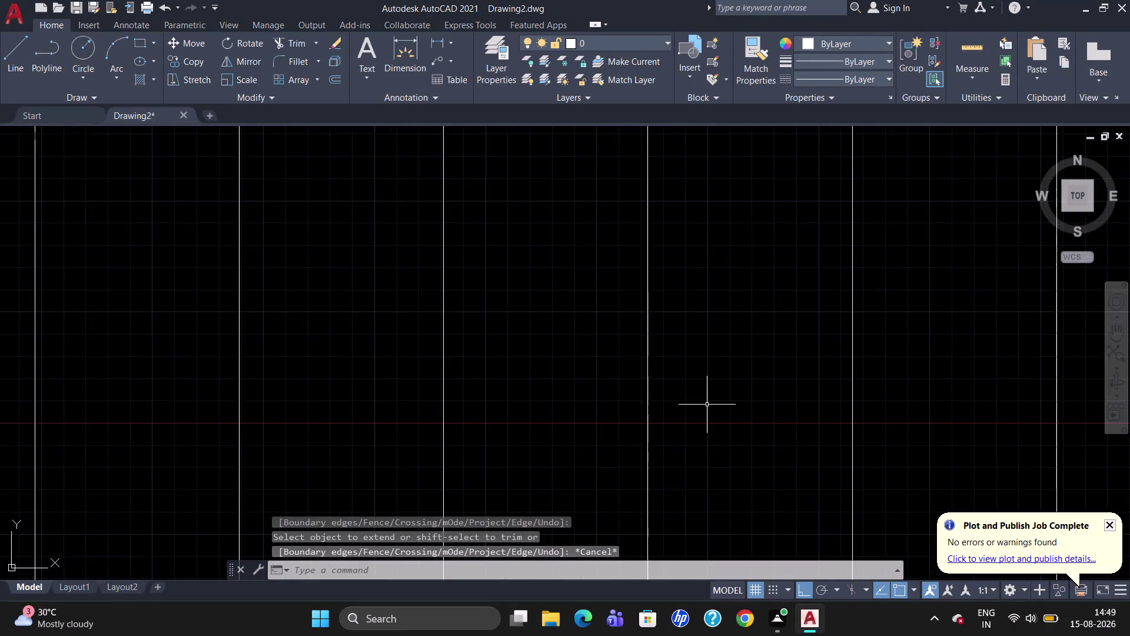
scroll(down, 3)
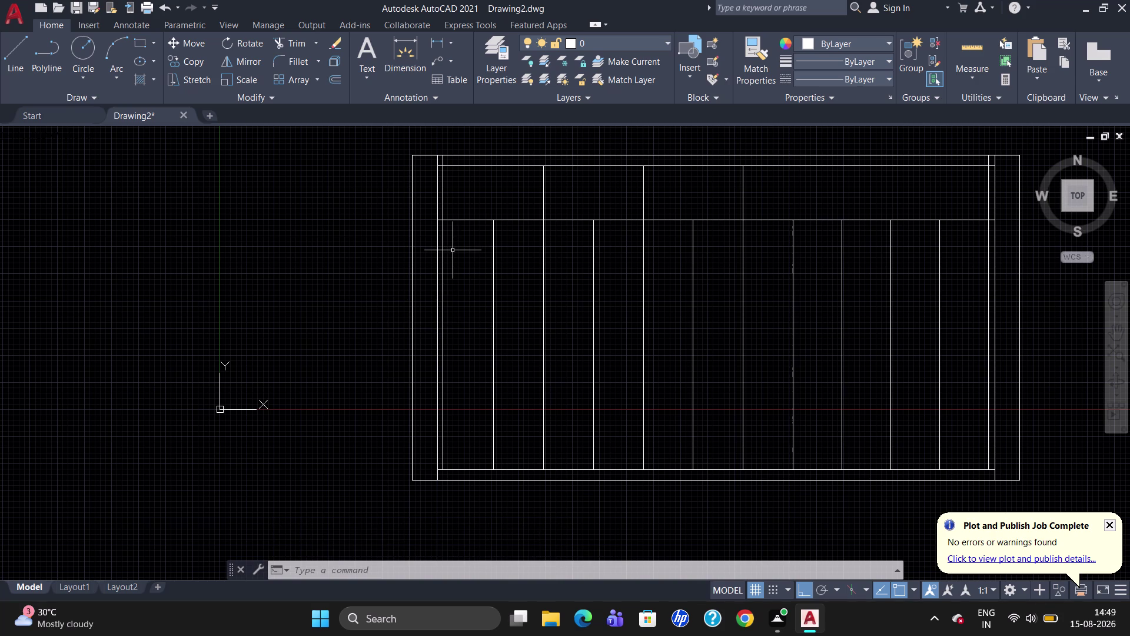
key(l)
key(Return)
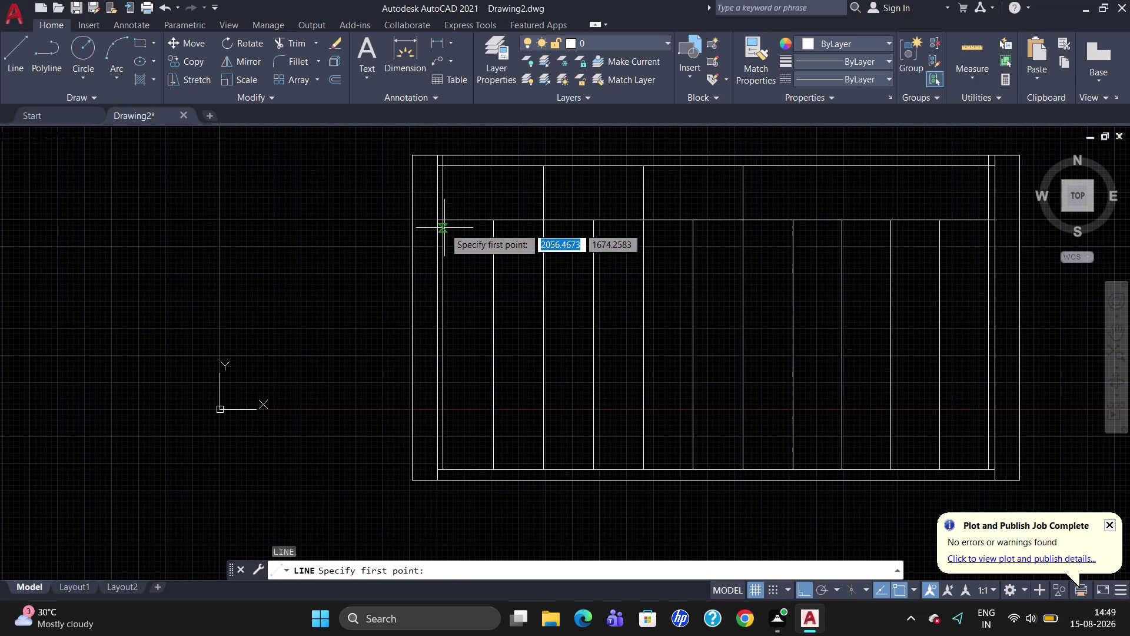
scroll(up, 3)
scroll(down, 3)
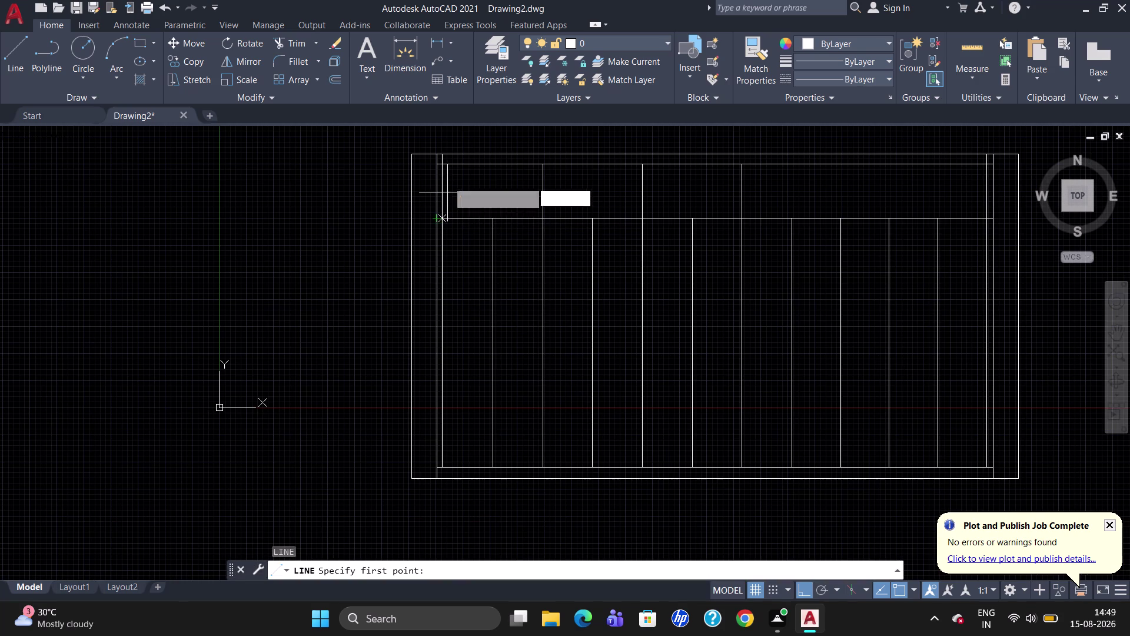
click(439, 220)
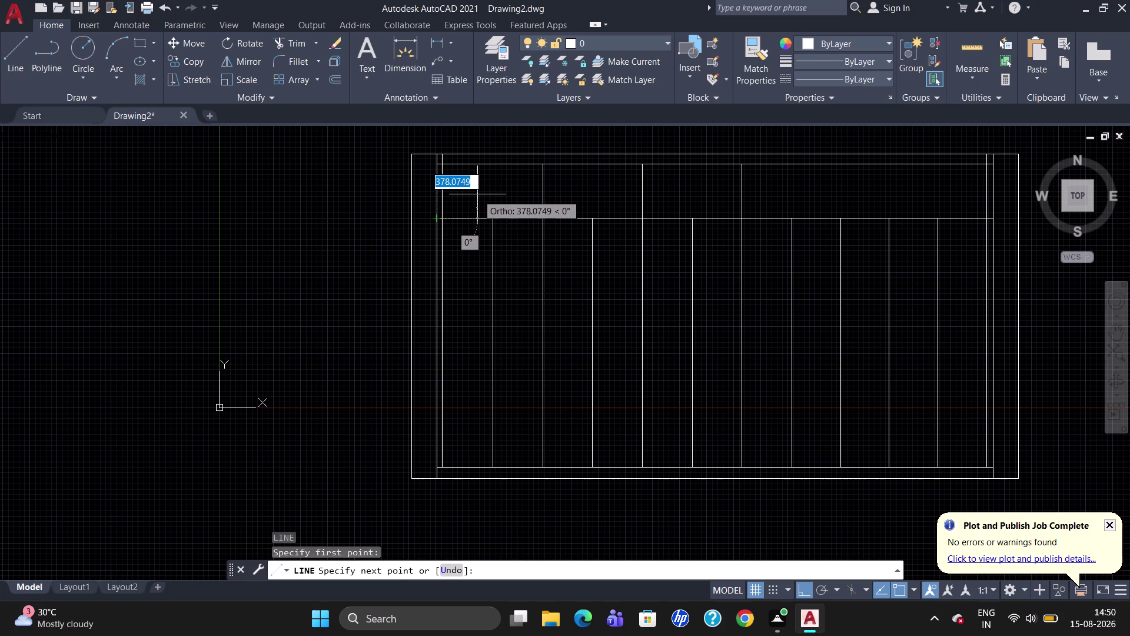
key(m)
text(2P)
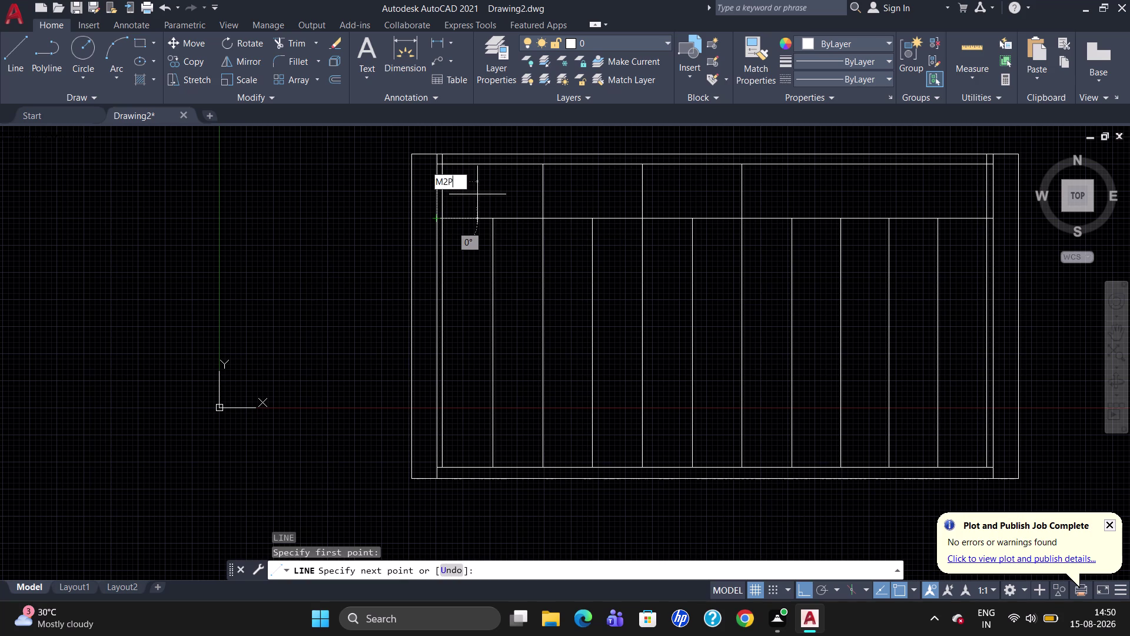
key(Return)
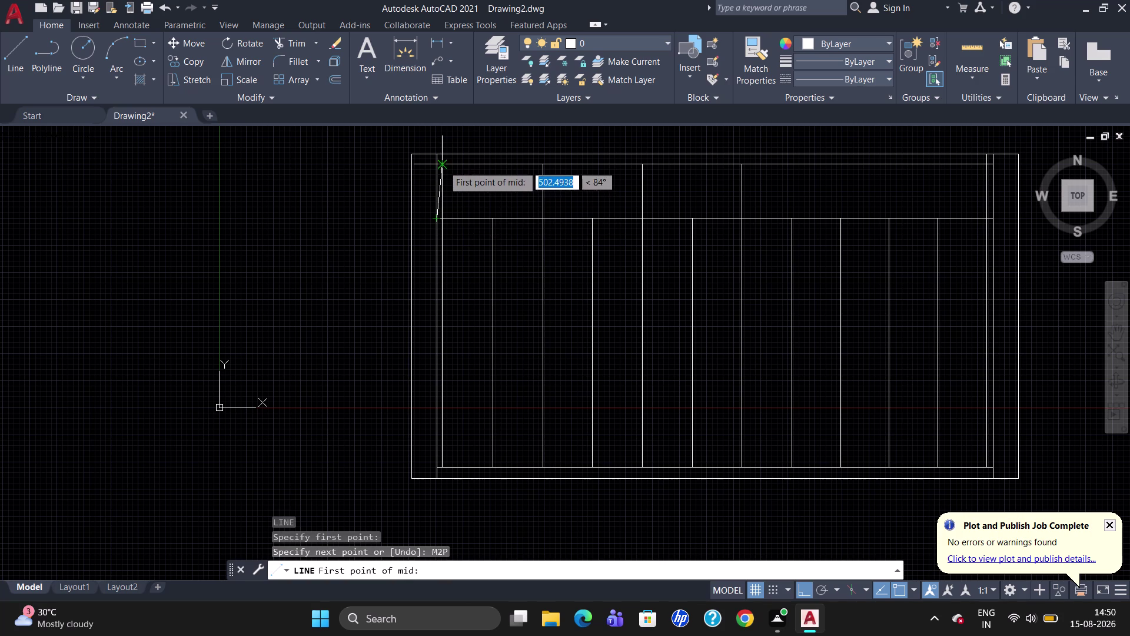
click(443, 165)
click(546, 166)
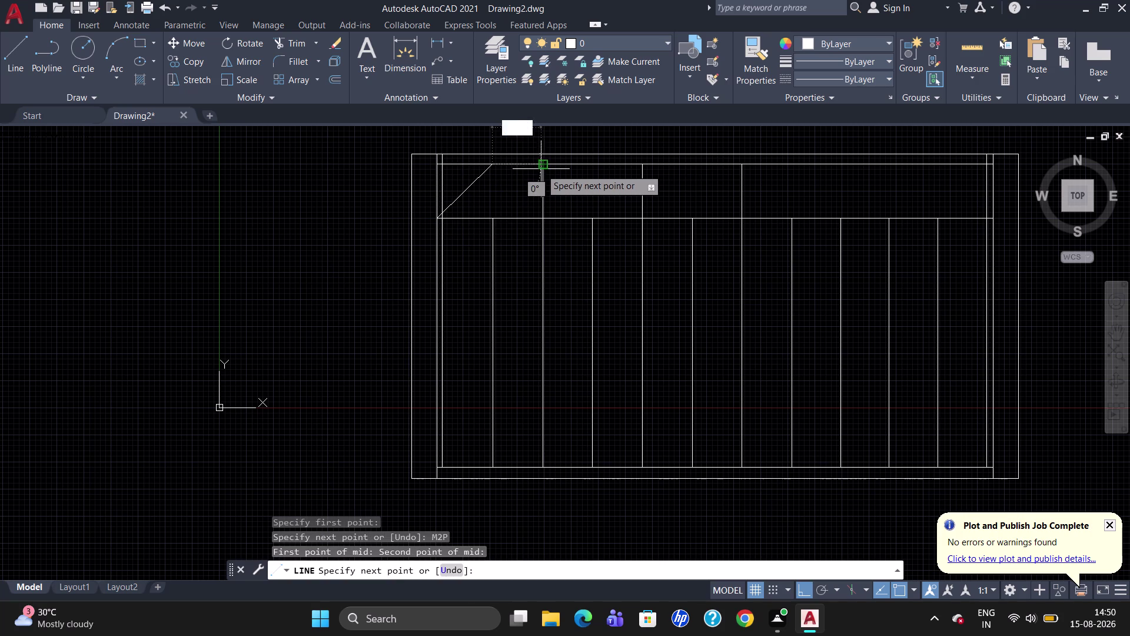
key(Escape)
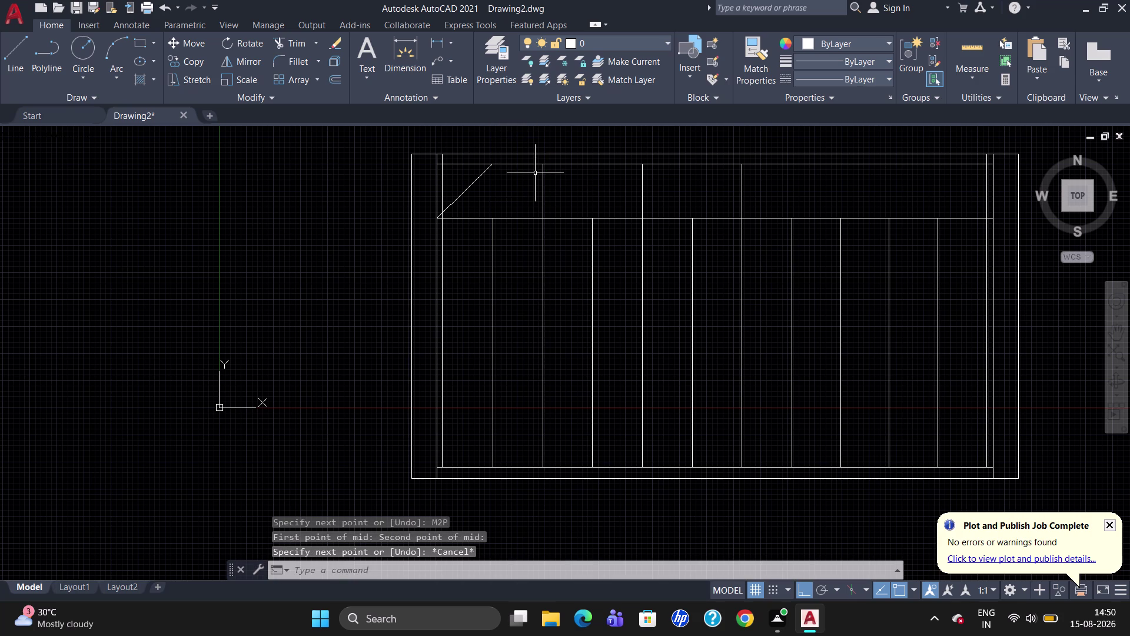
click(466, 190)
key(Delete)
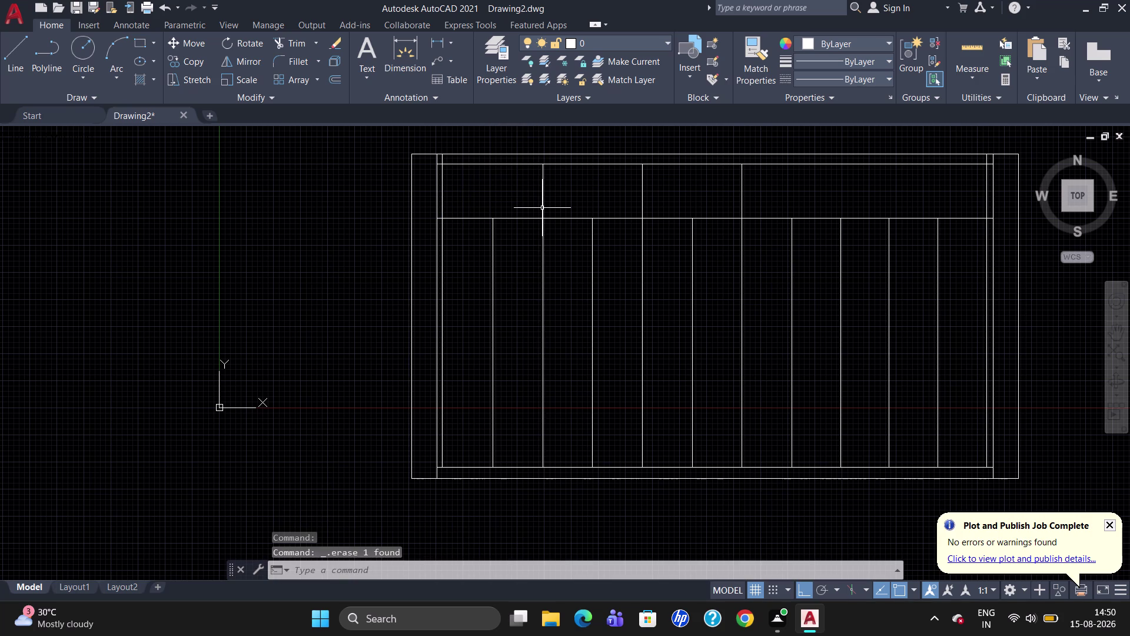
Draw the first zigzag triangle, its apex placed midway along the top rail with M2P.
key(l)
key(Return)
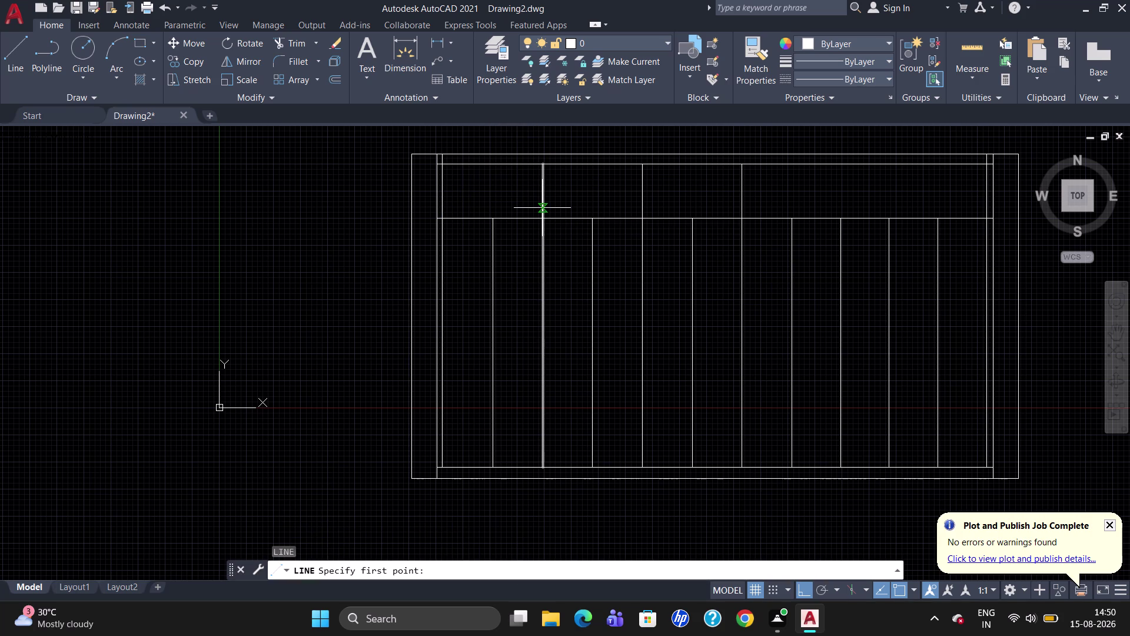
click(445, 216)
text(M2)
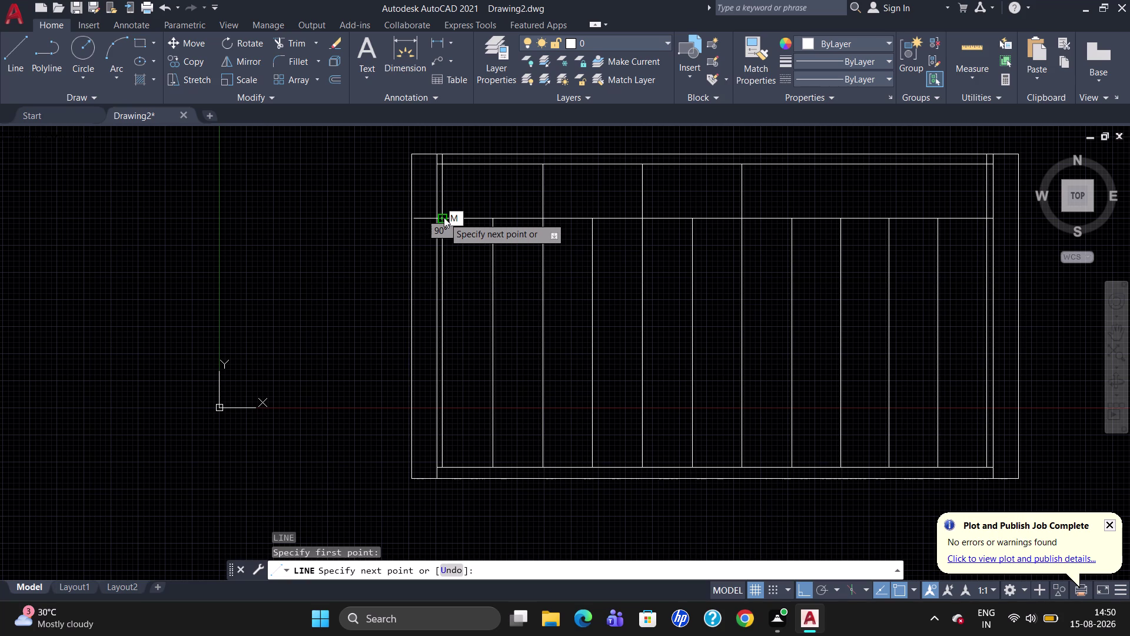
text(P)
key(Return)
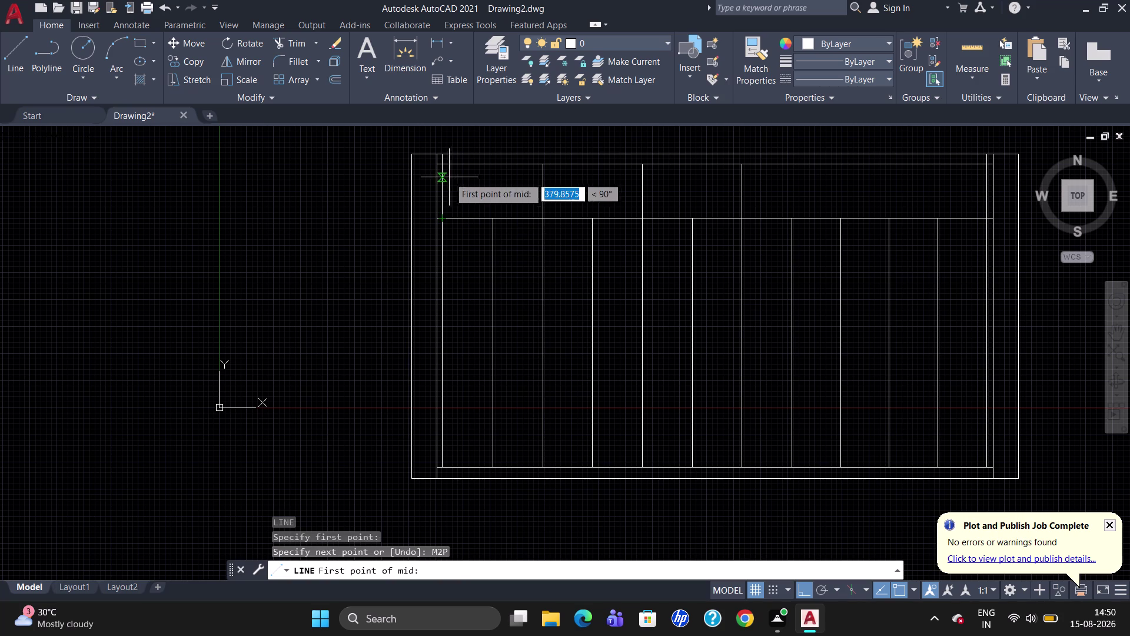
click(442, 165)
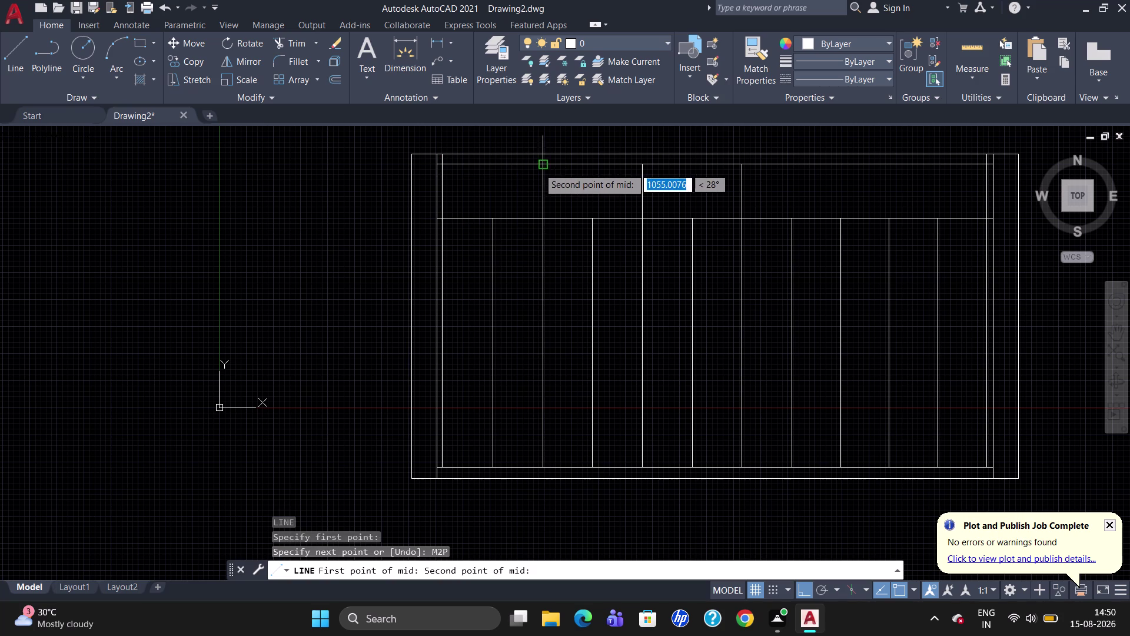
click(539, 167)
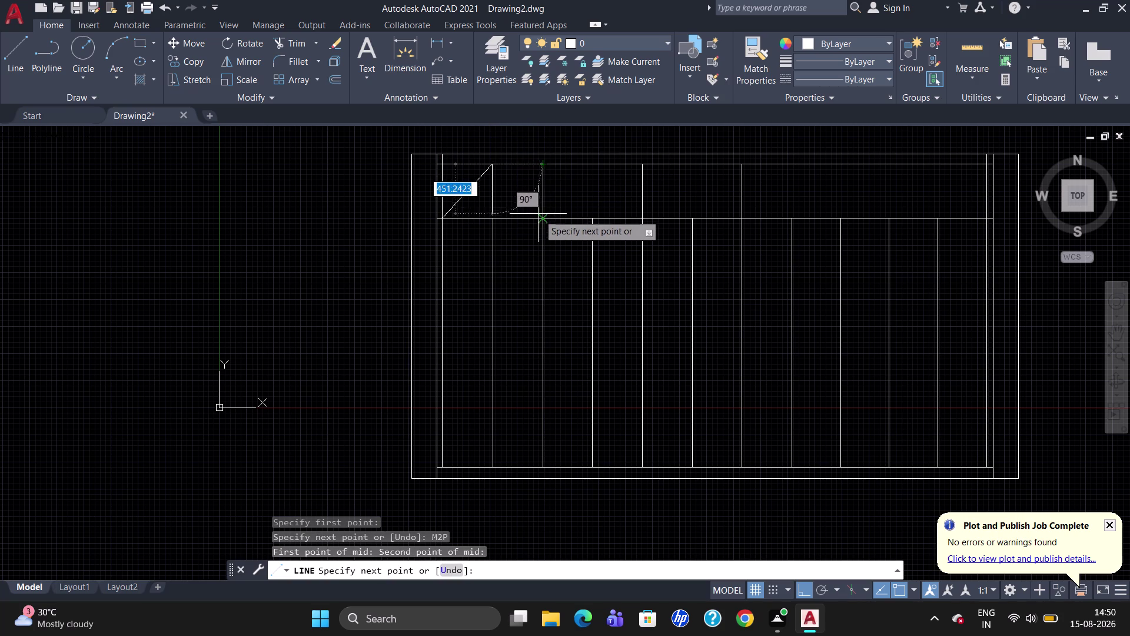
click(540, 217)
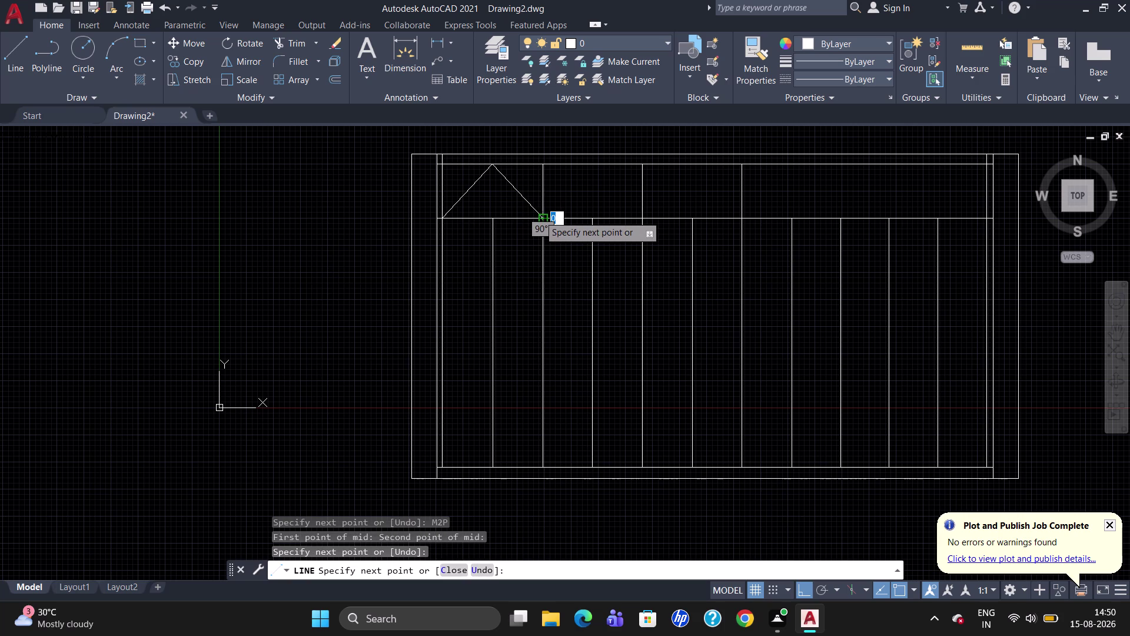
key(Escape)
Start a diagonal from the first triangle's corner, then cancel the misplaced line.
key(l)
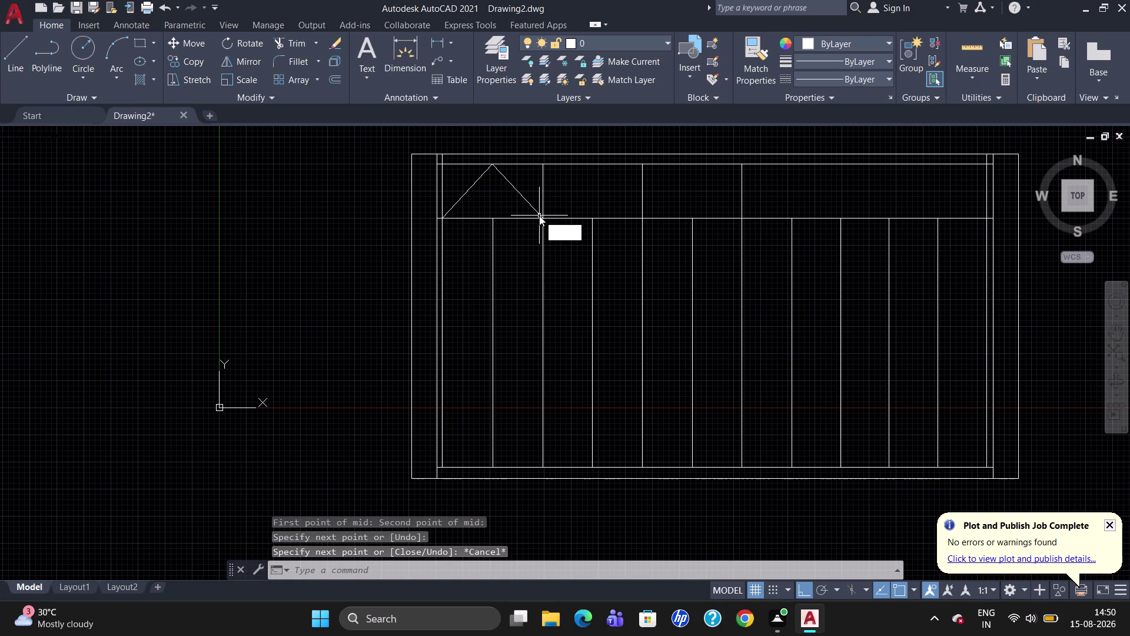
key(Return)
click(545, 216)
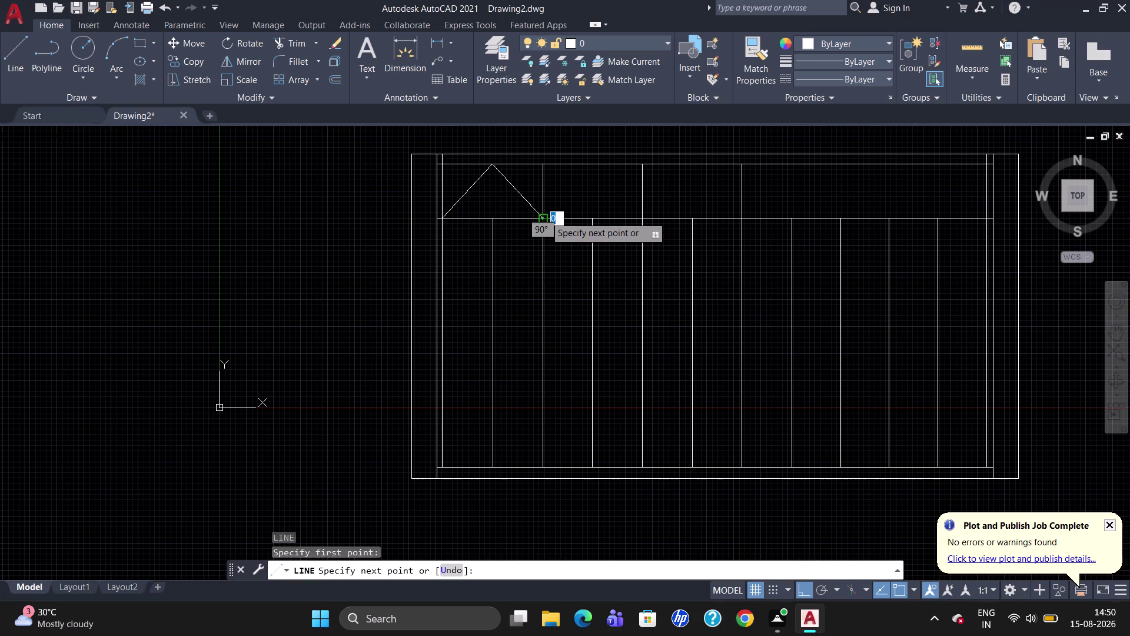
text(M2)
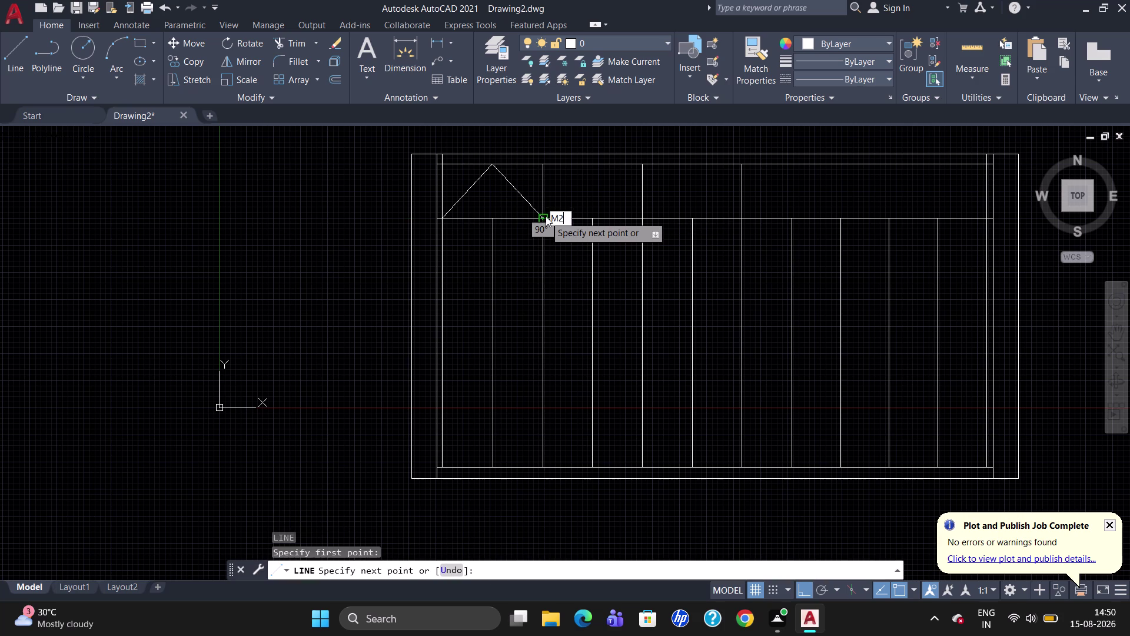
key(p)
key(Return)
click(545, 216)
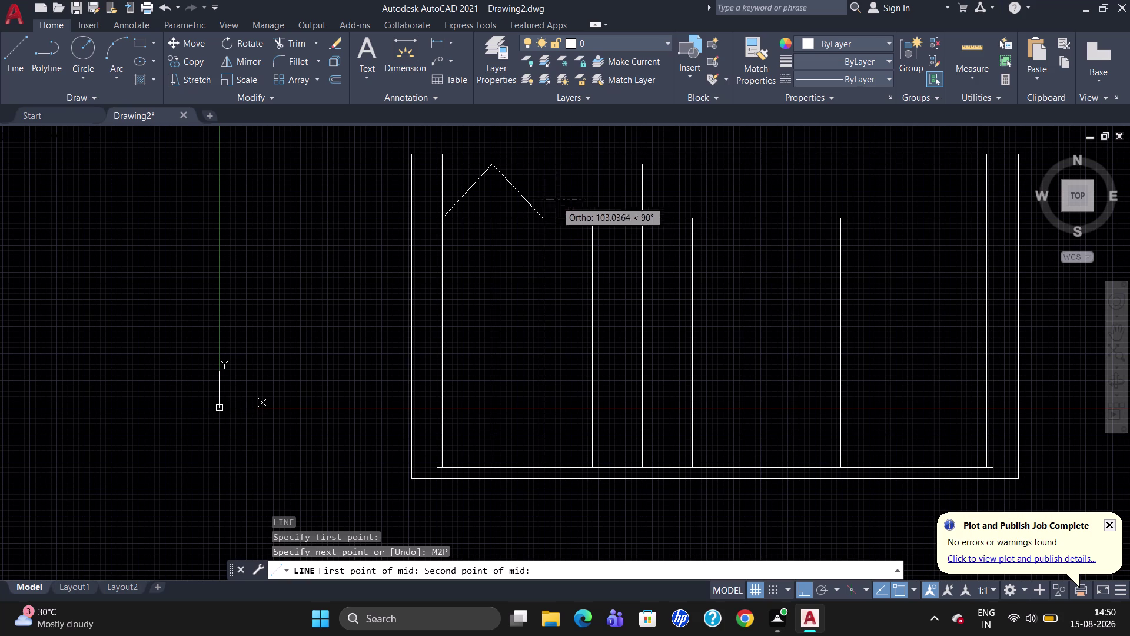
click(539, 163)
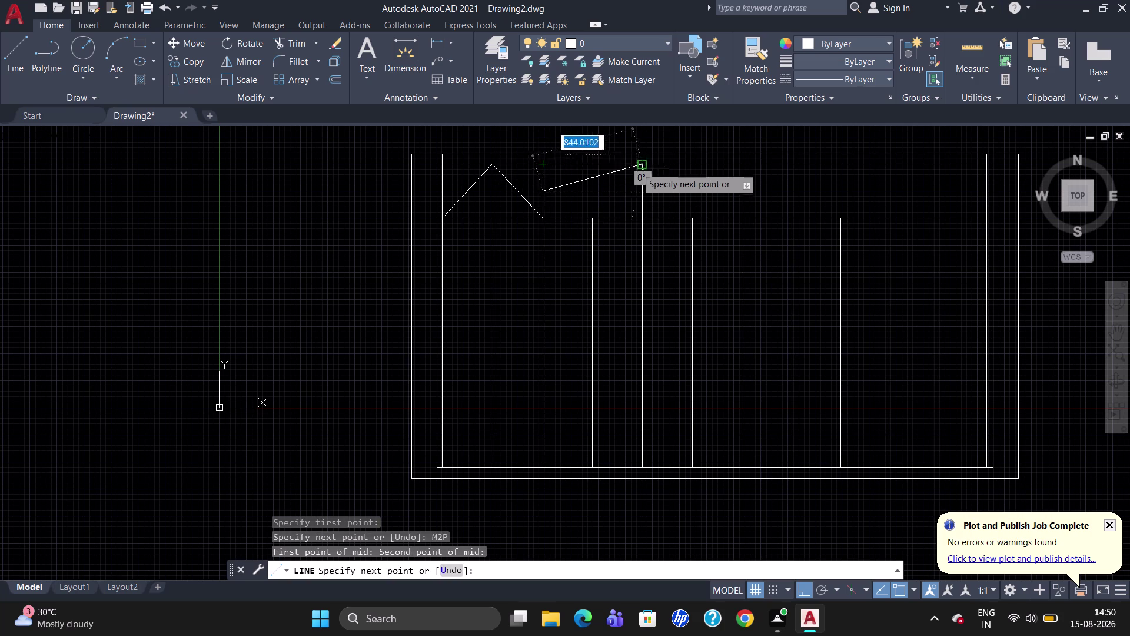
key(Escape)
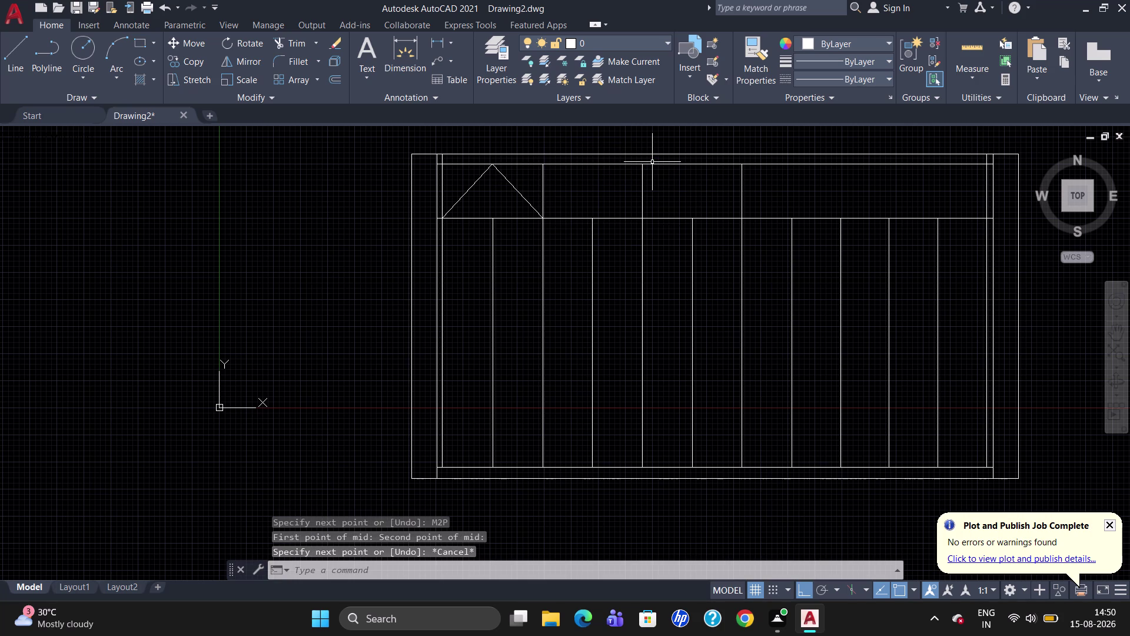
Draw the second zigzag triangle with its apex midway along the top rail.
key(l)
key(Return)
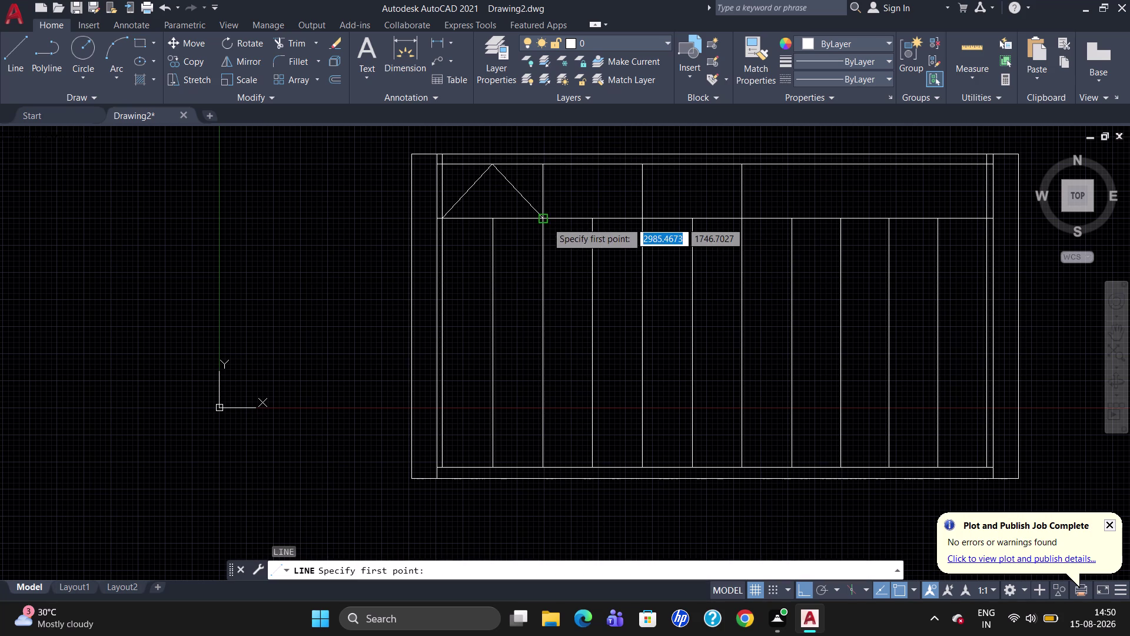
click(547, 221)
text(M2)
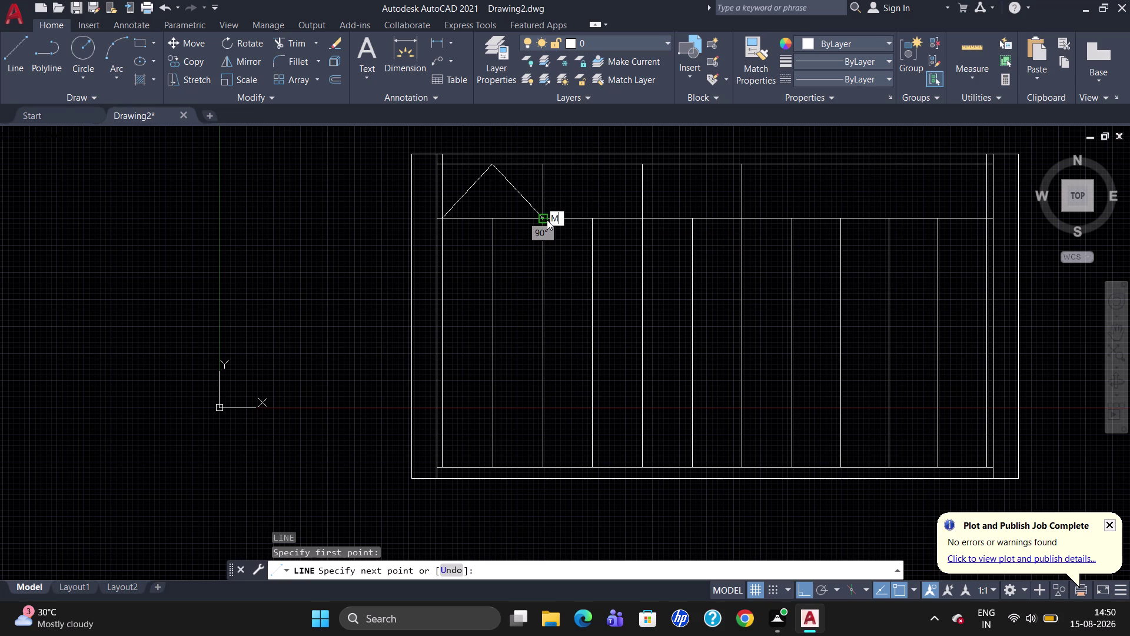
text(P)
key(Return)
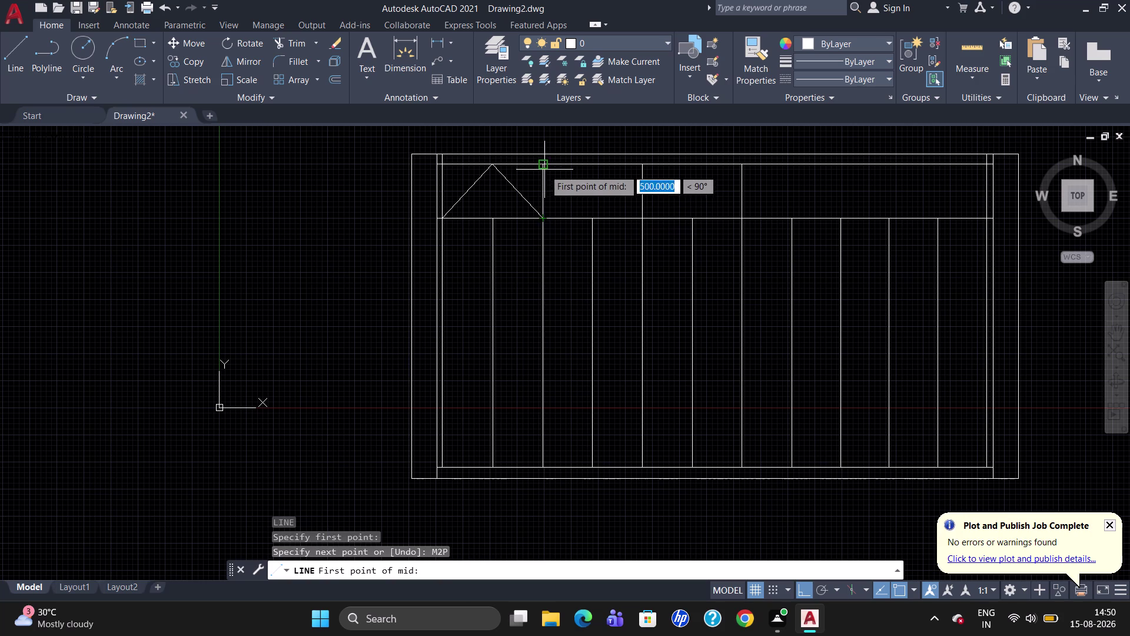
click(543, 165)
click(645, 163)
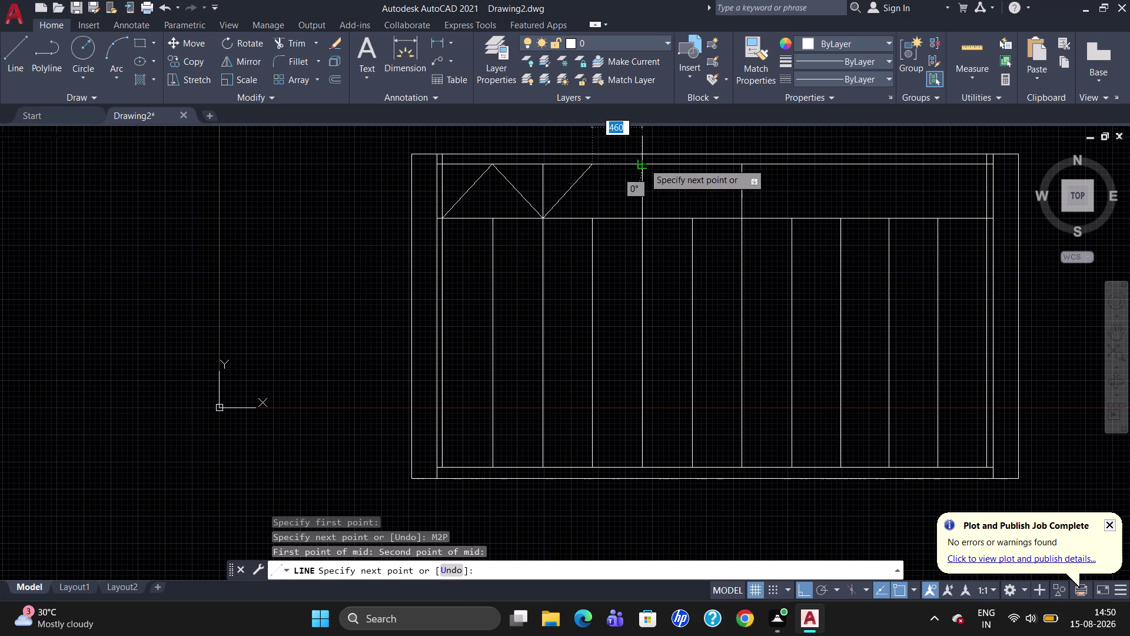
click(642, 216)
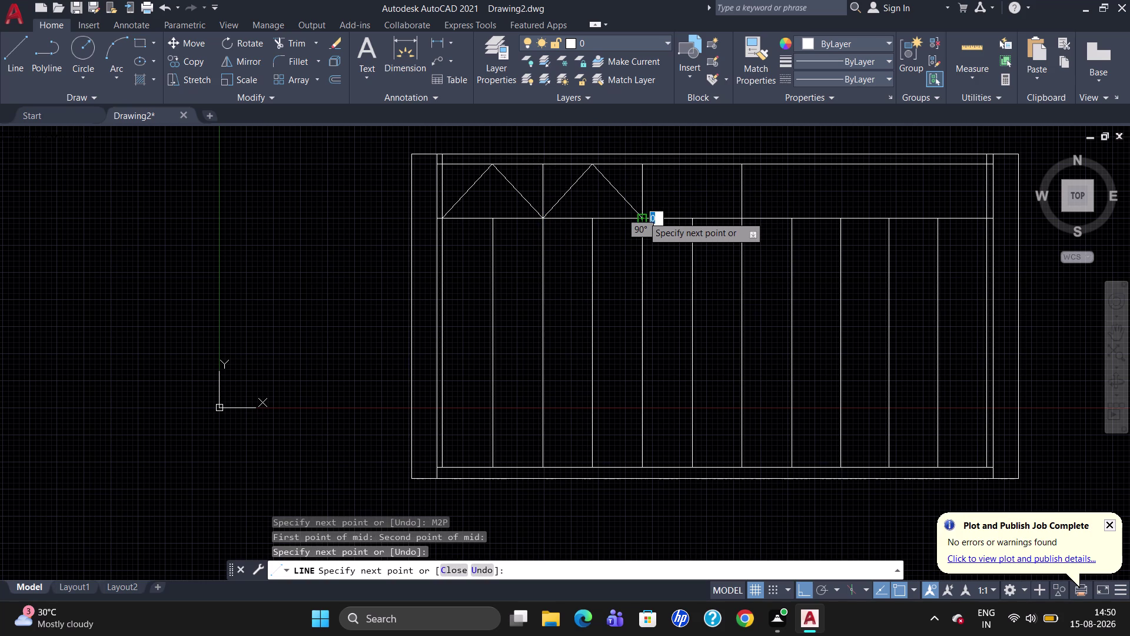
key(Escape)
Draw the third zigzag triangle, ending at the next slat's top.
key(l)
key(Return)
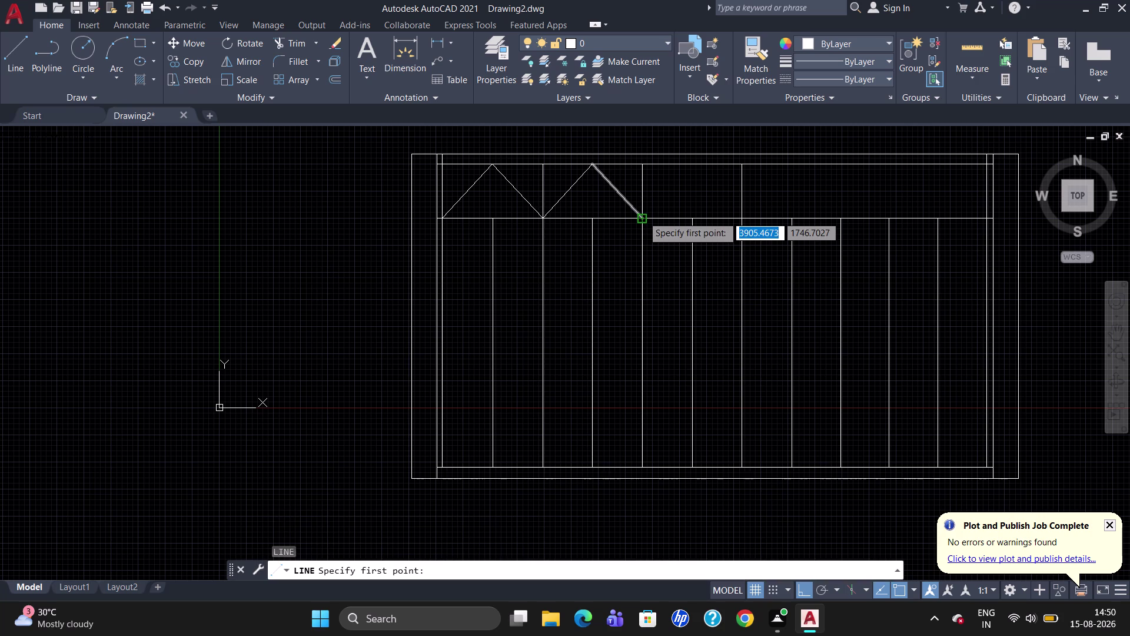
click(643, 217)
text(M)
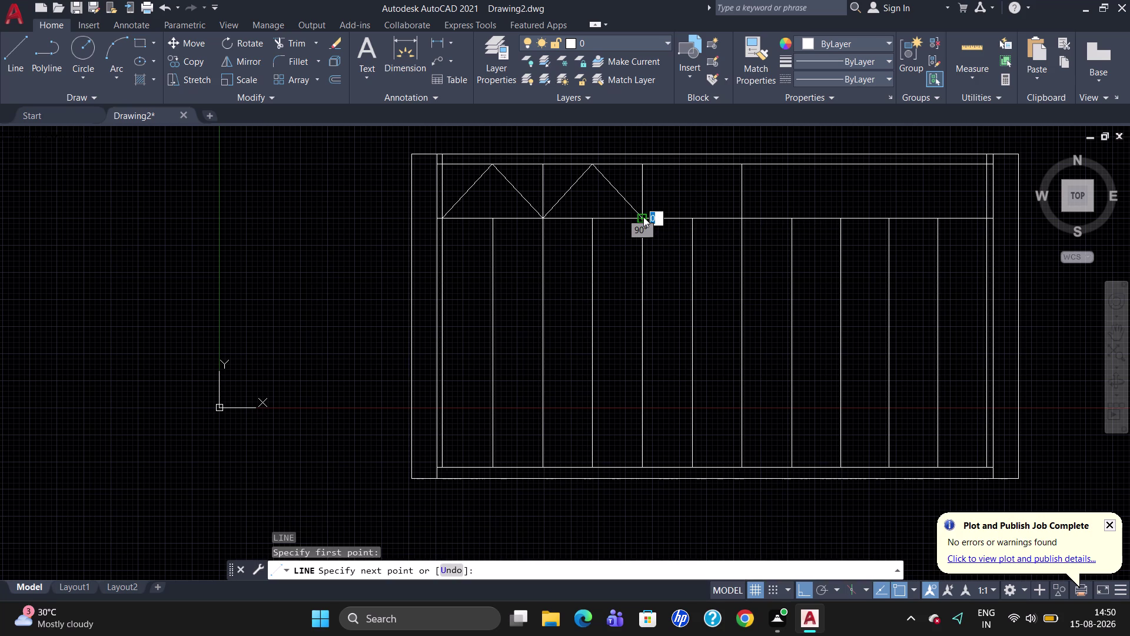
text(2P)
key(Return)
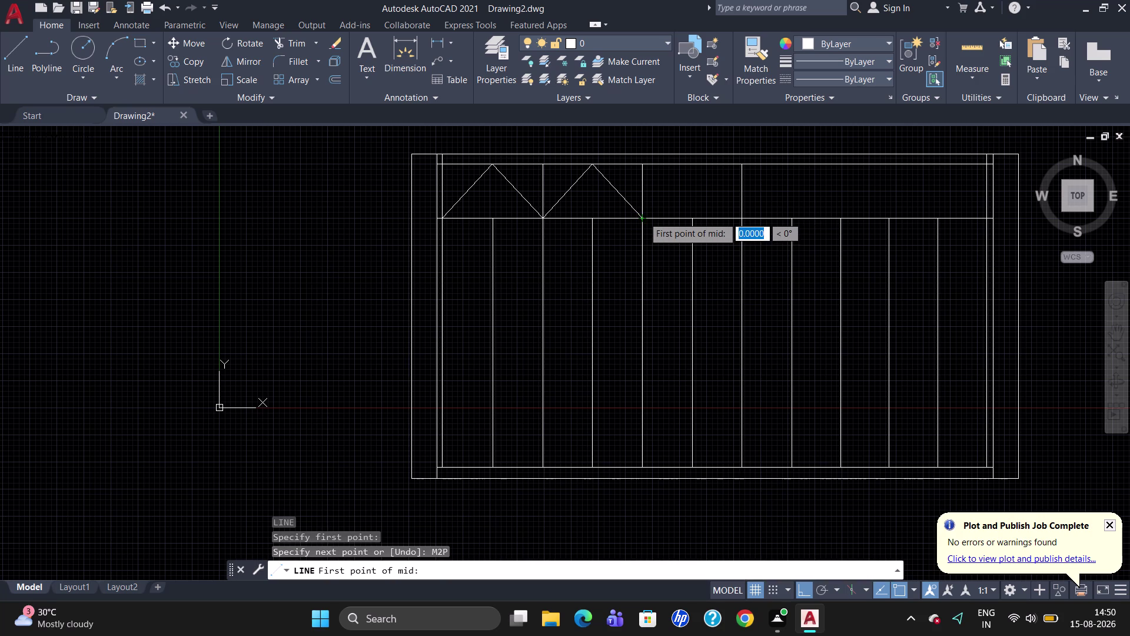
click(642, 170)
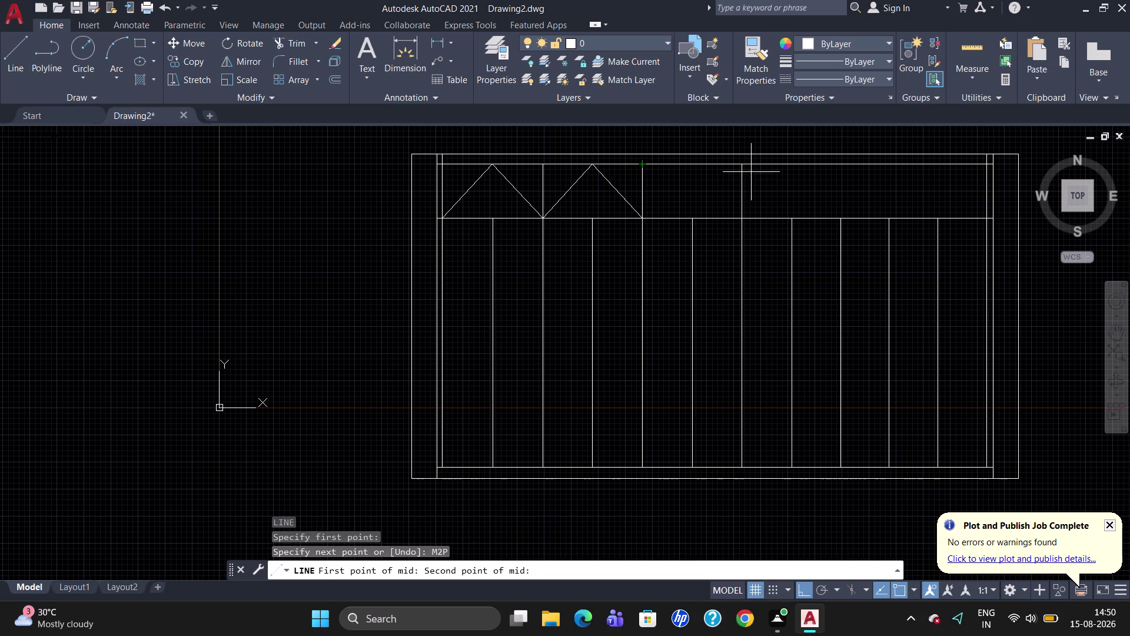
click(745, 169)
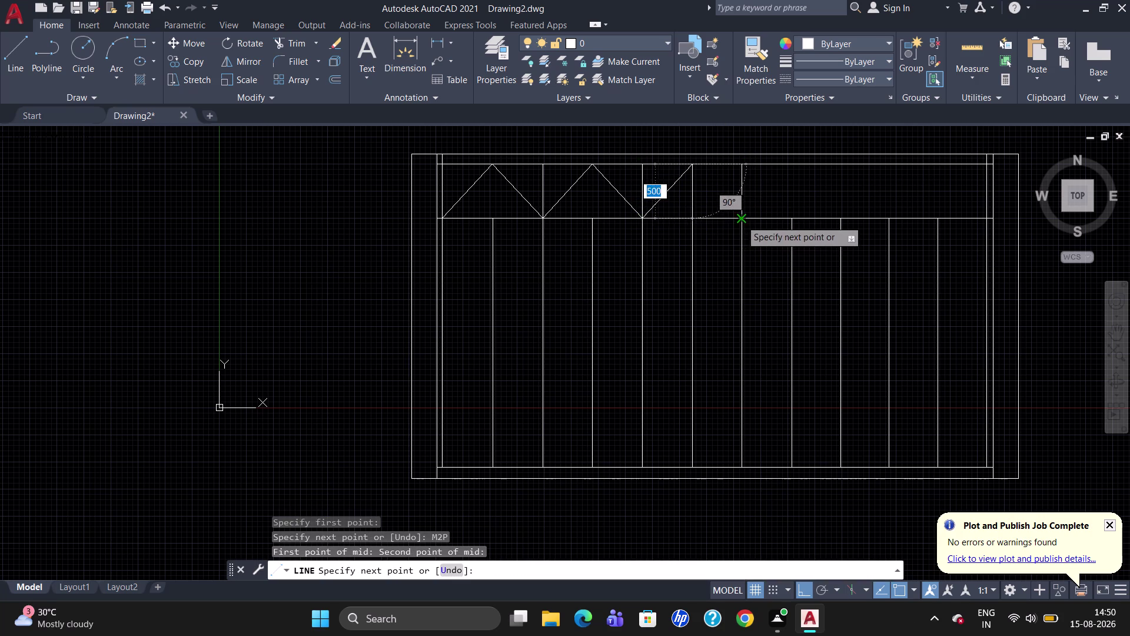
click(741, 220)
key(Escape)
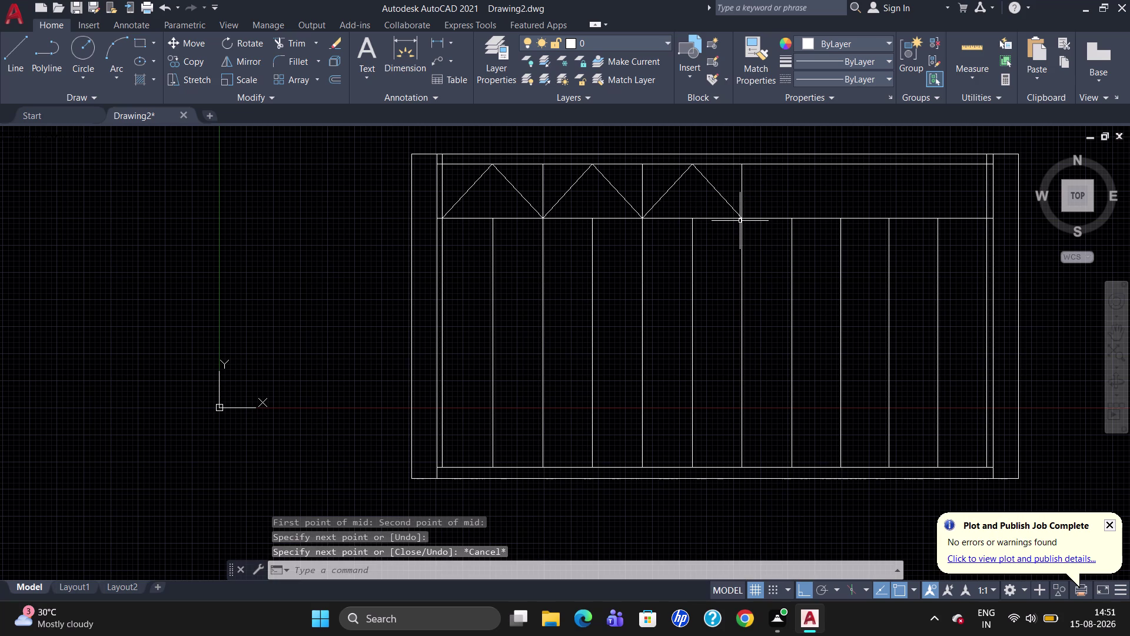
key(l)
key(Return)
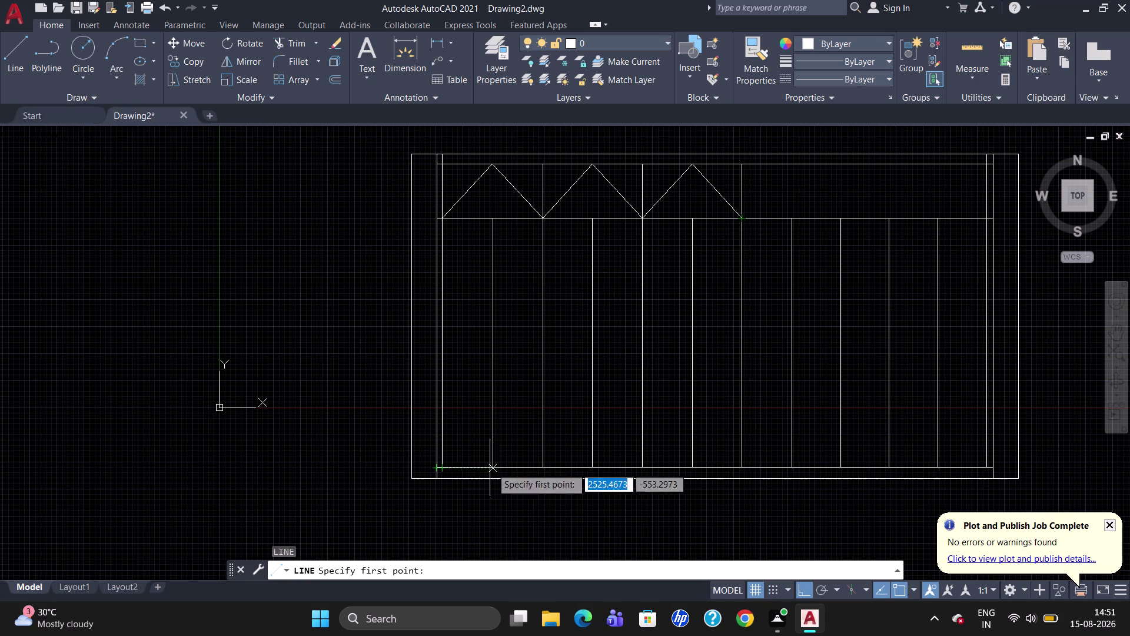
Draw a diamond brace at the first slat, with M2P side corners at mid-height.
key(Escape)
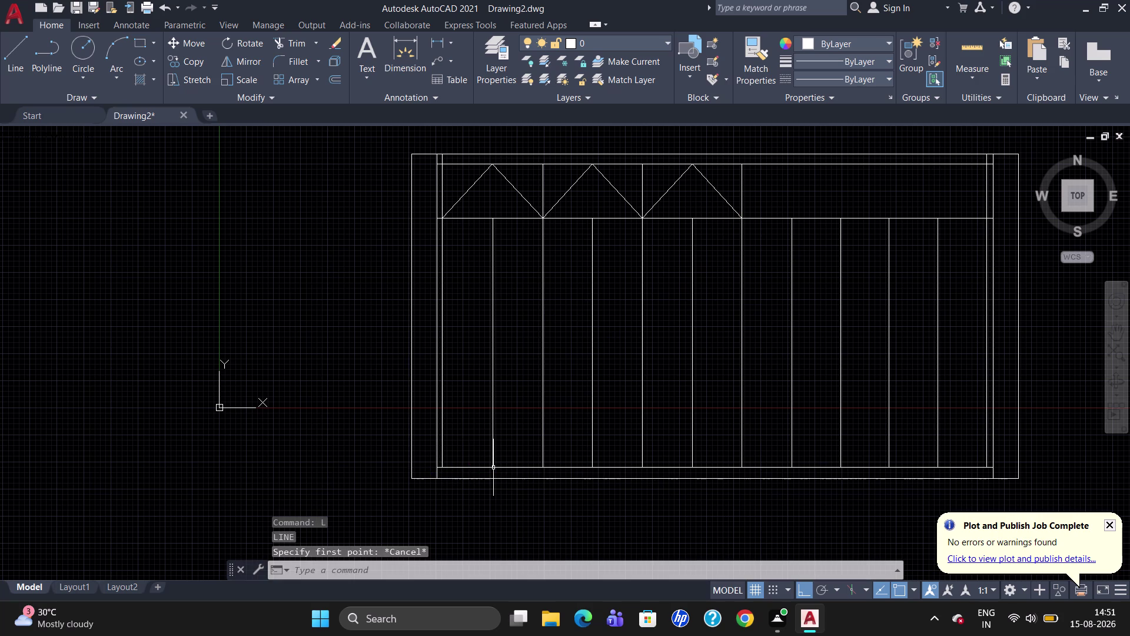
key(l)
key(Return)
click(494, 468)
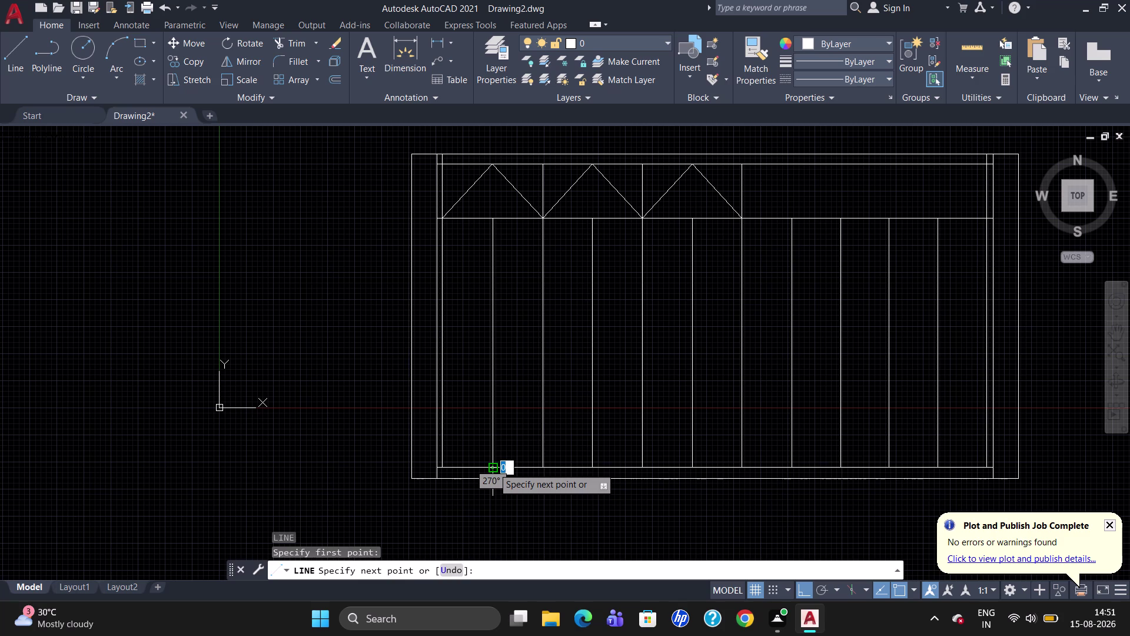
key(m)
text(2P)
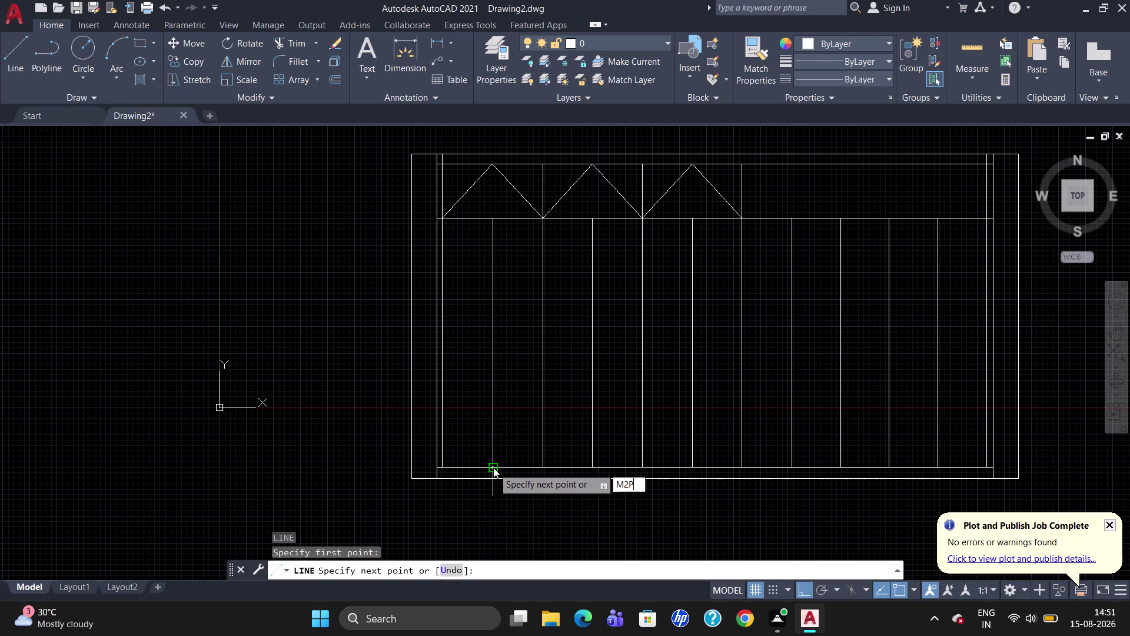
key(Return)
click(544, 464)
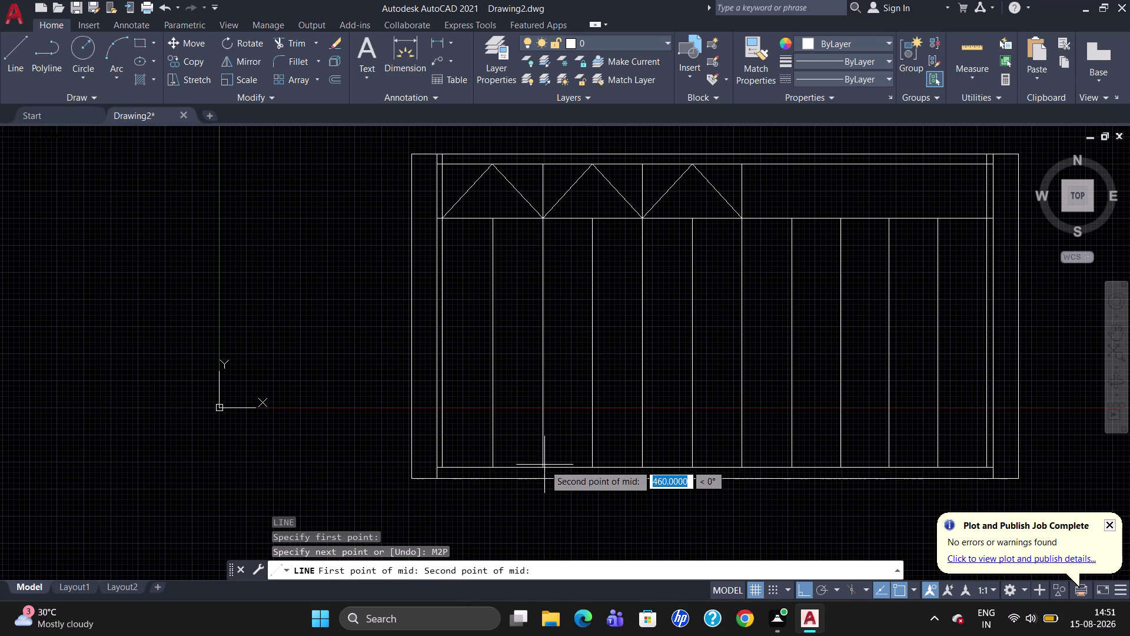
click(545, 217)
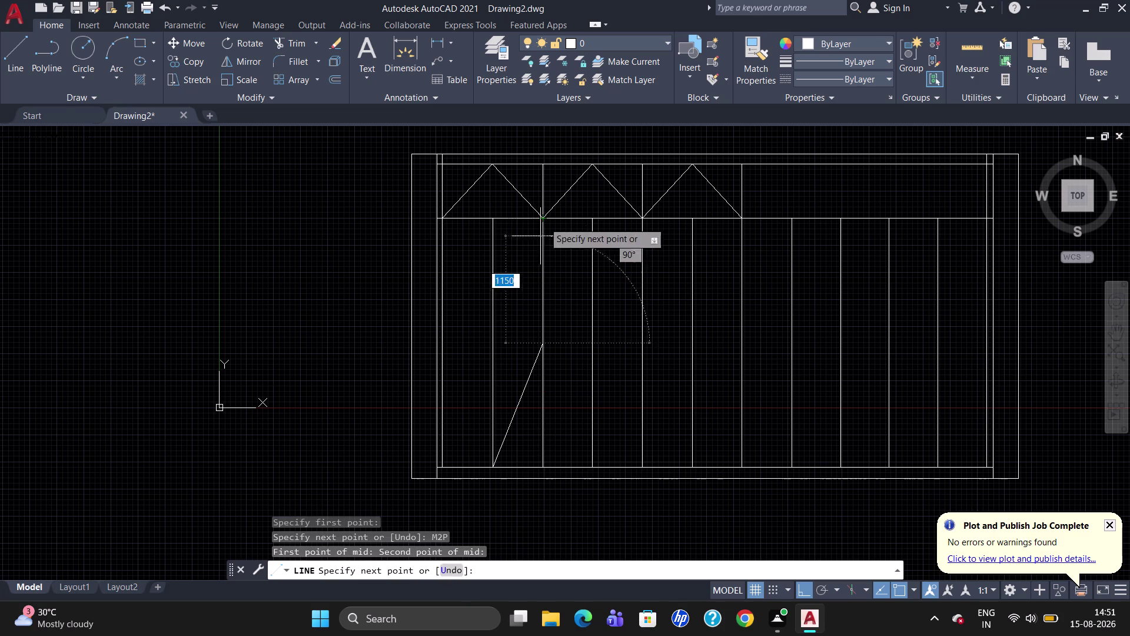
click(492, 218)
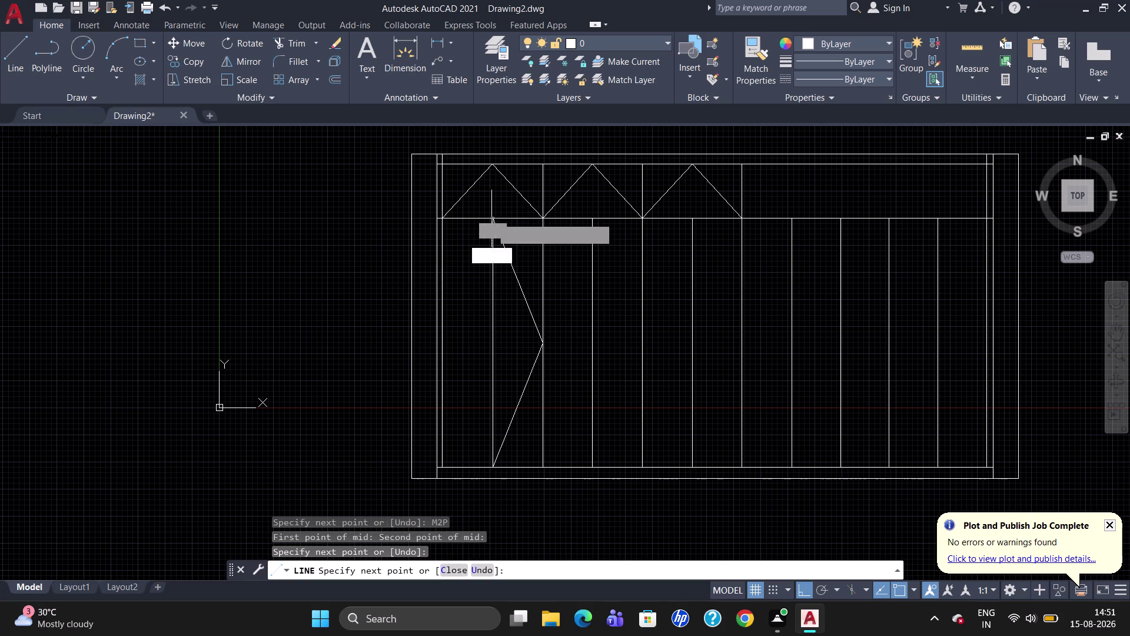
click(441, 337)
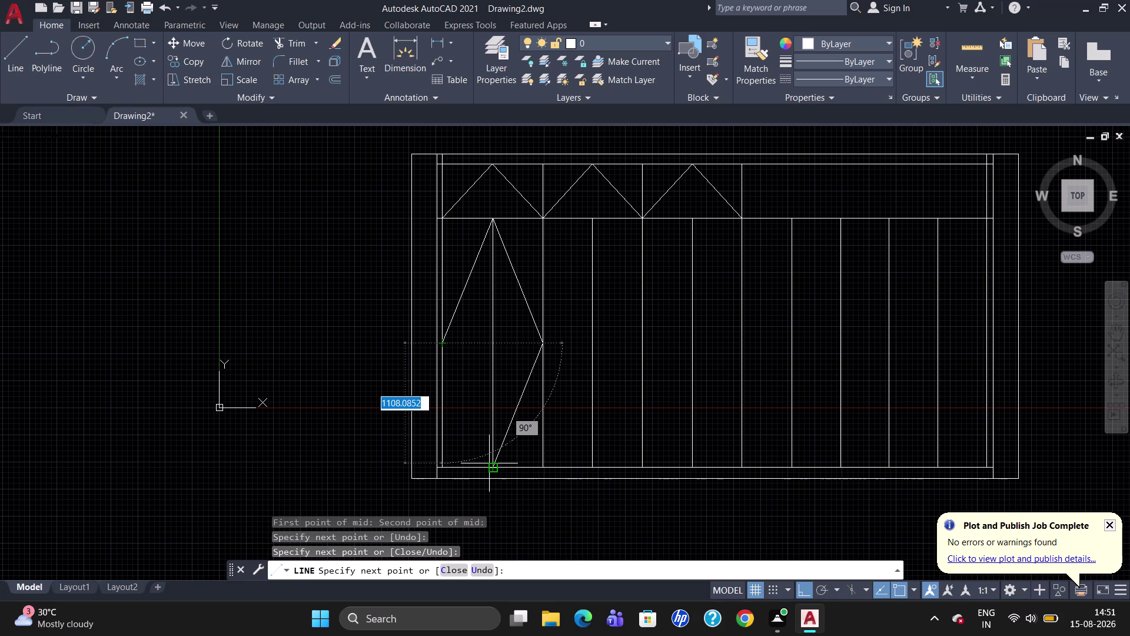
click(489, 464)
key(Escape)
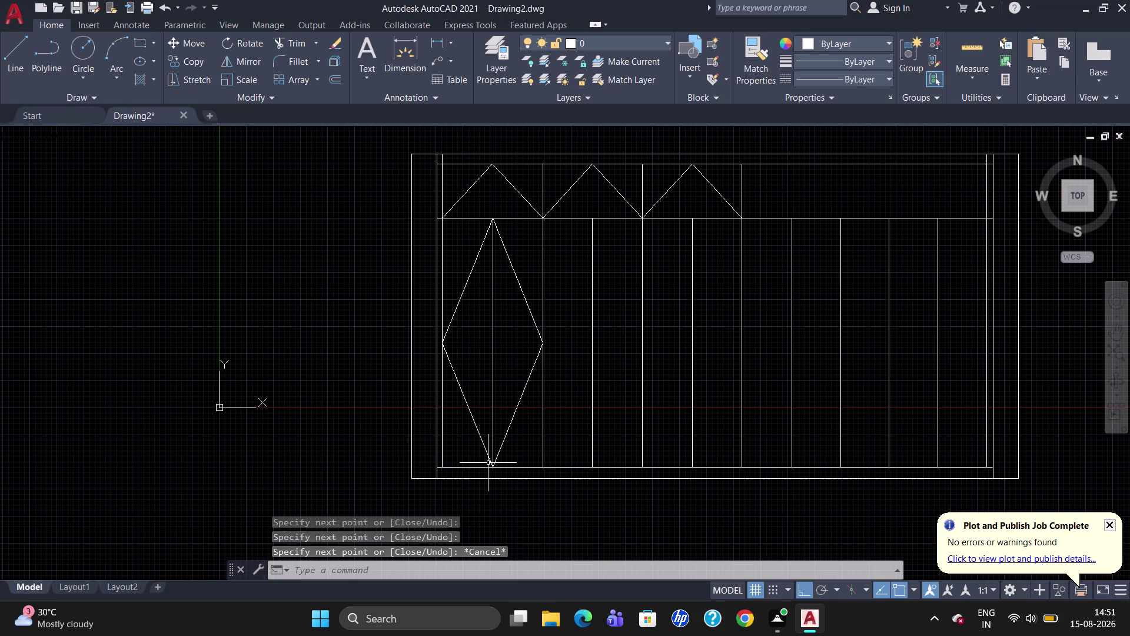
Draw the next diamond from the following slat bottom, closing at its bottom point.
key(l)
key(Return)
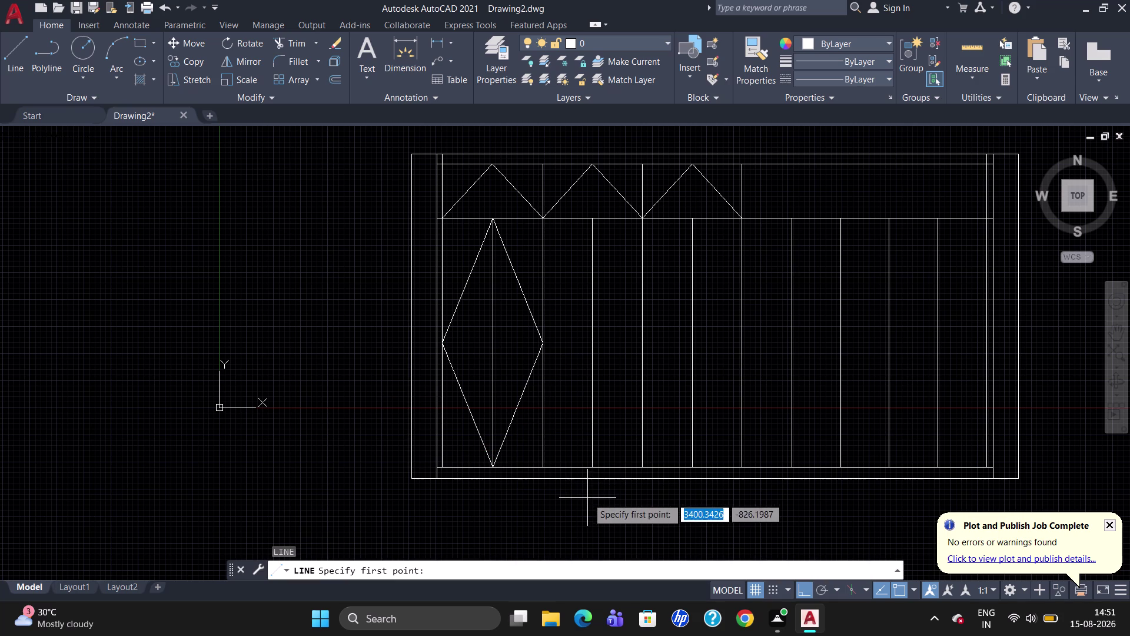
click(590, 464)
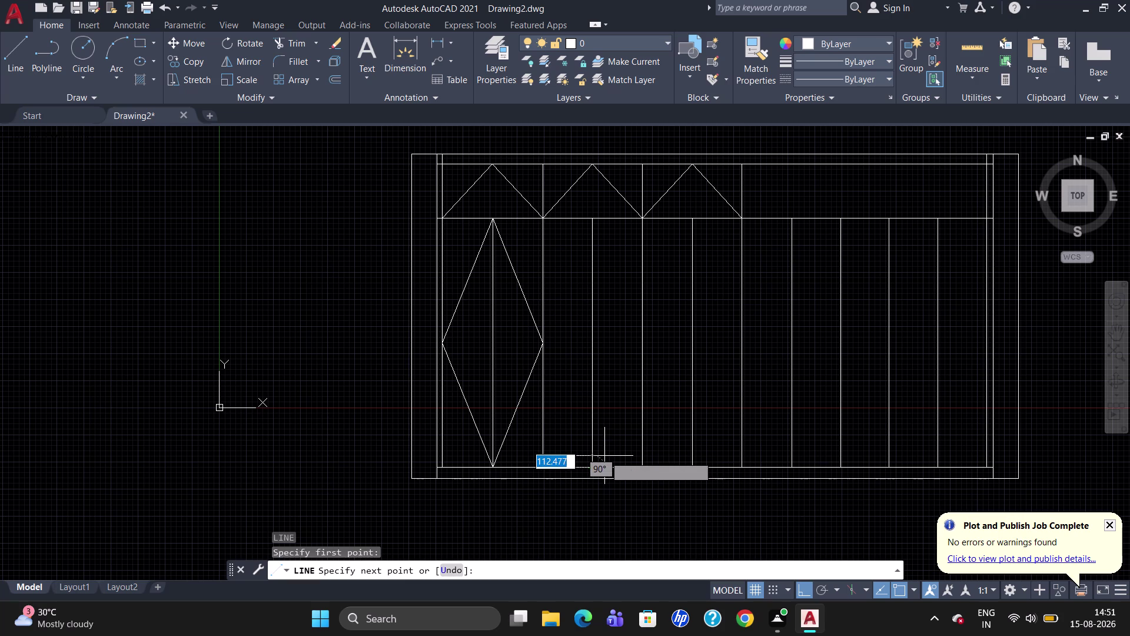
key(m)
text(2)
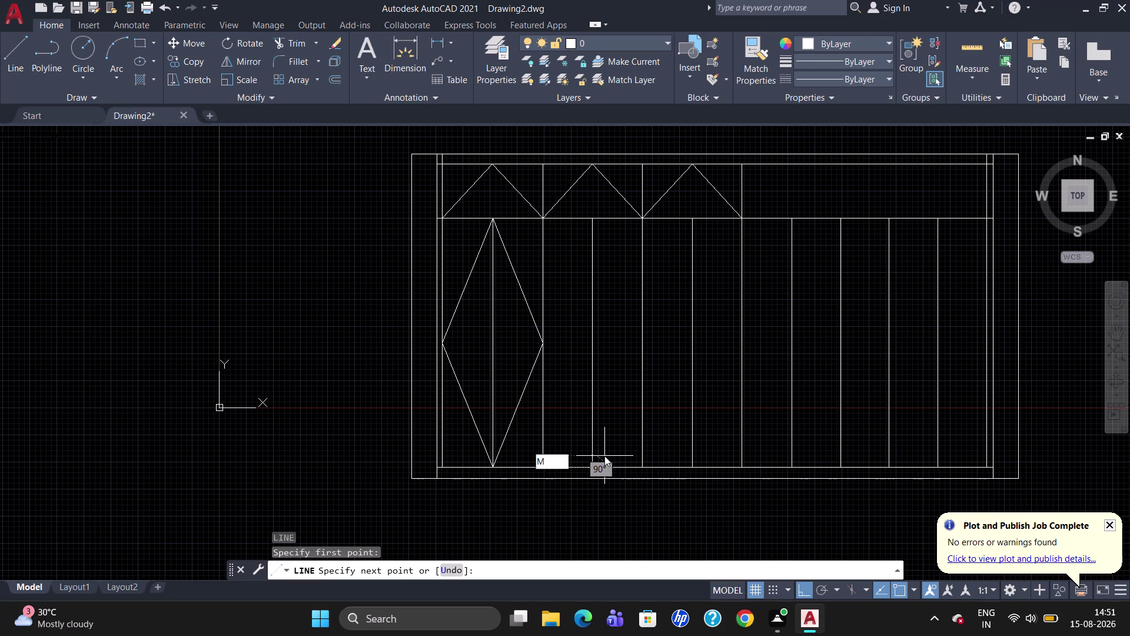
text(P)
key(Return)
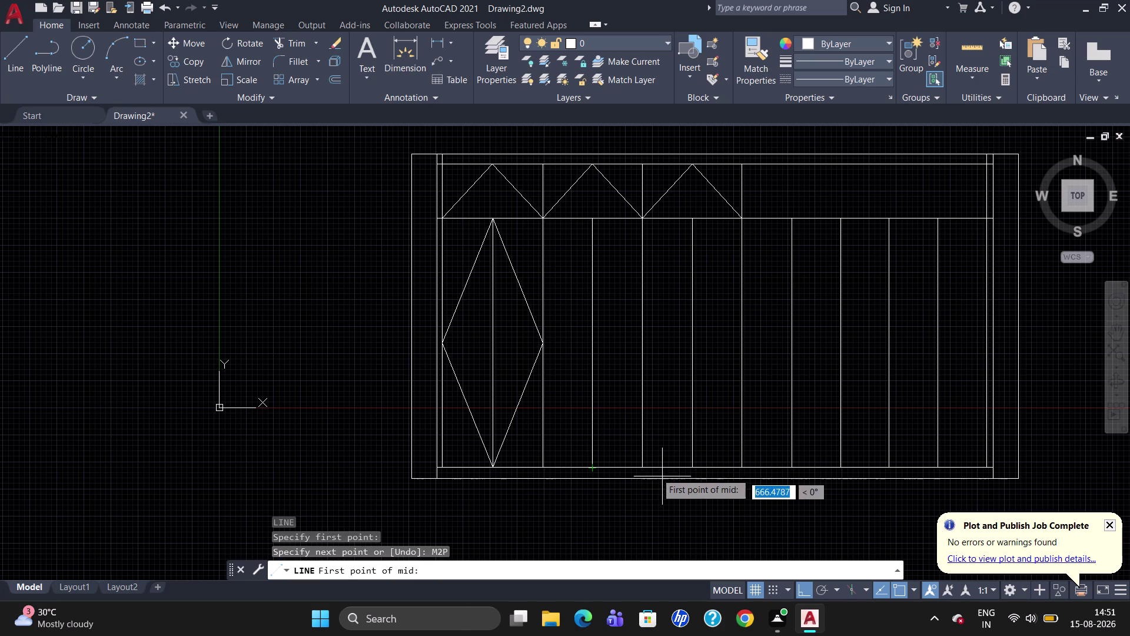
click(642, 461)
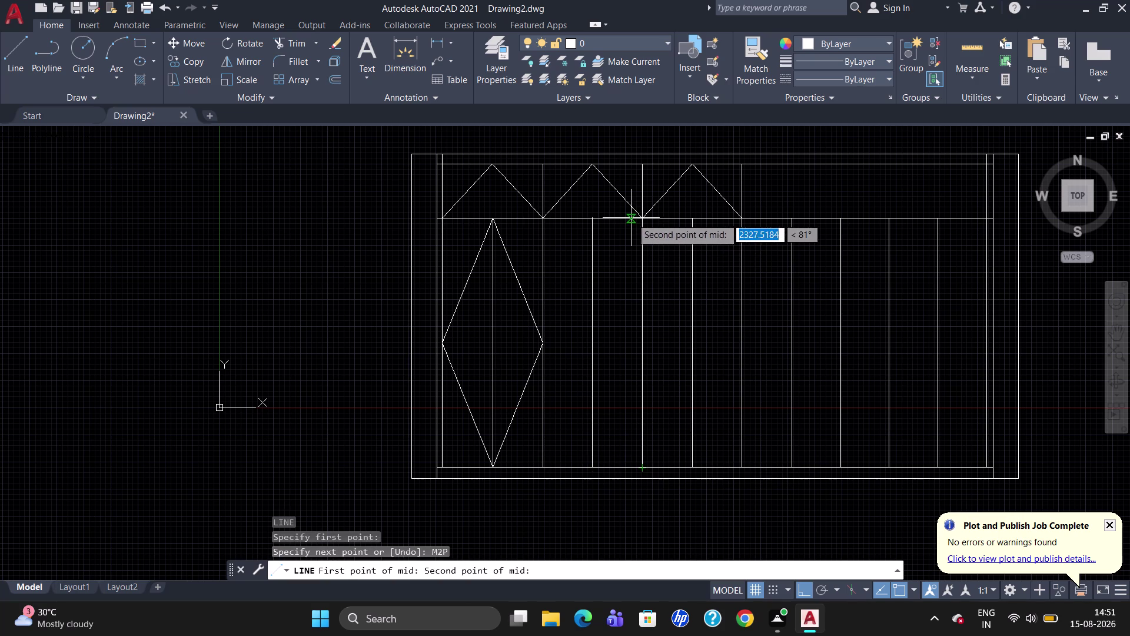
click(641, 222)
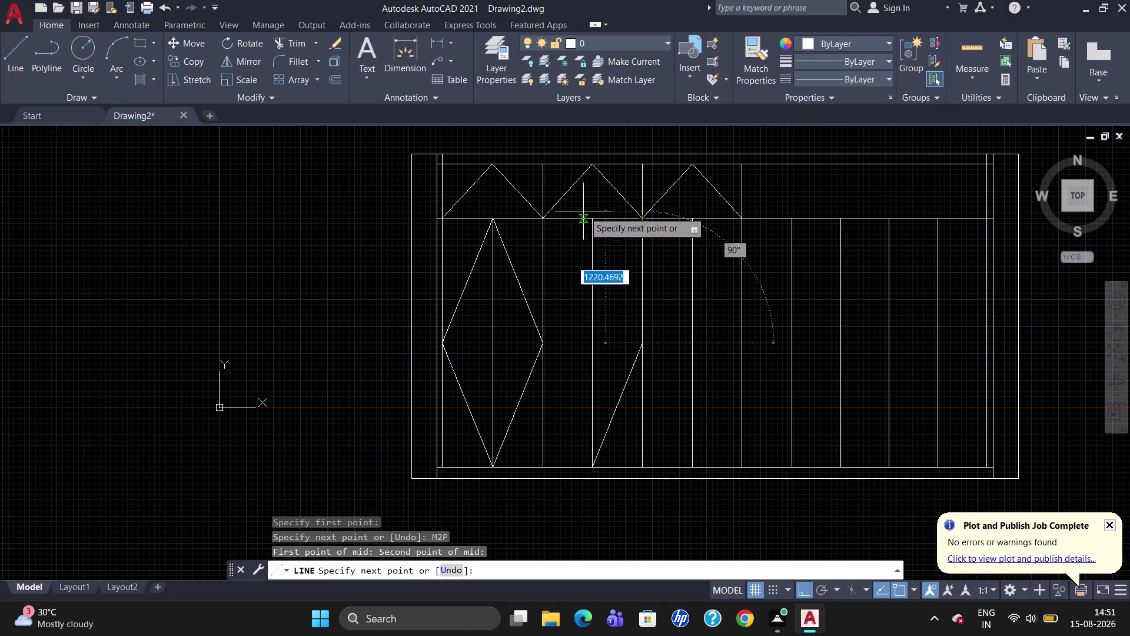
click(592, 217)
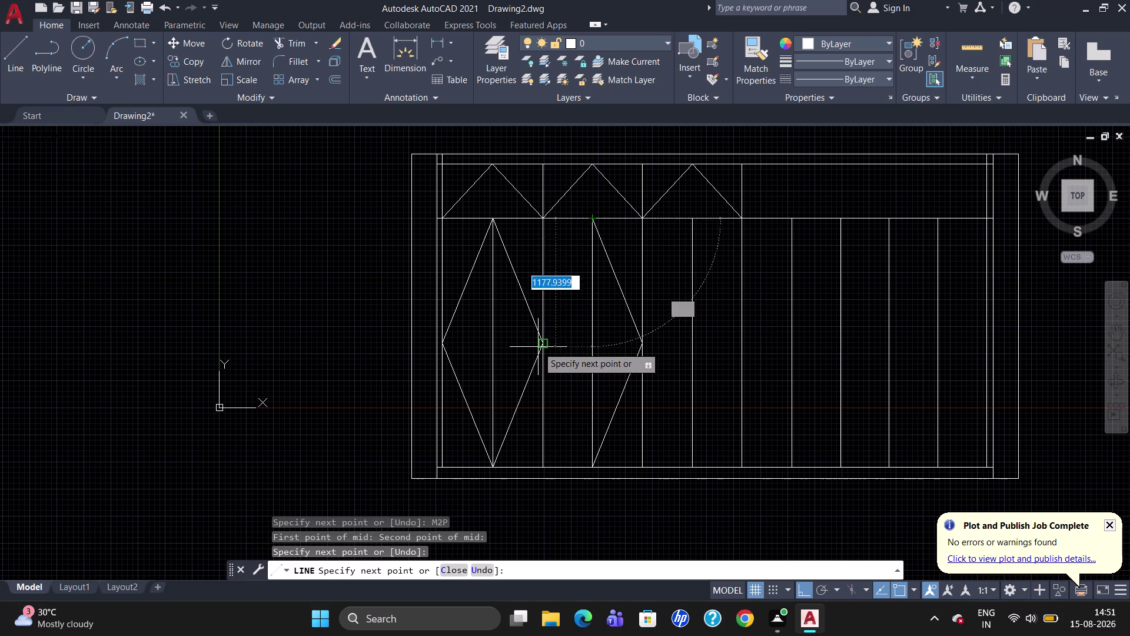
click(541, 343)
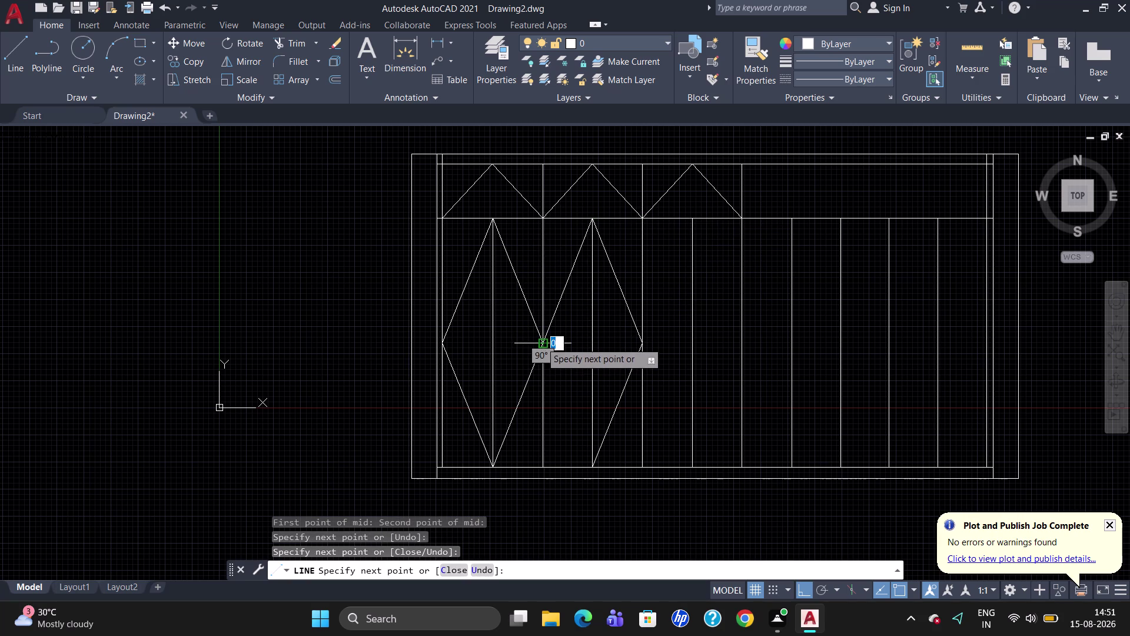
click(592, 462)
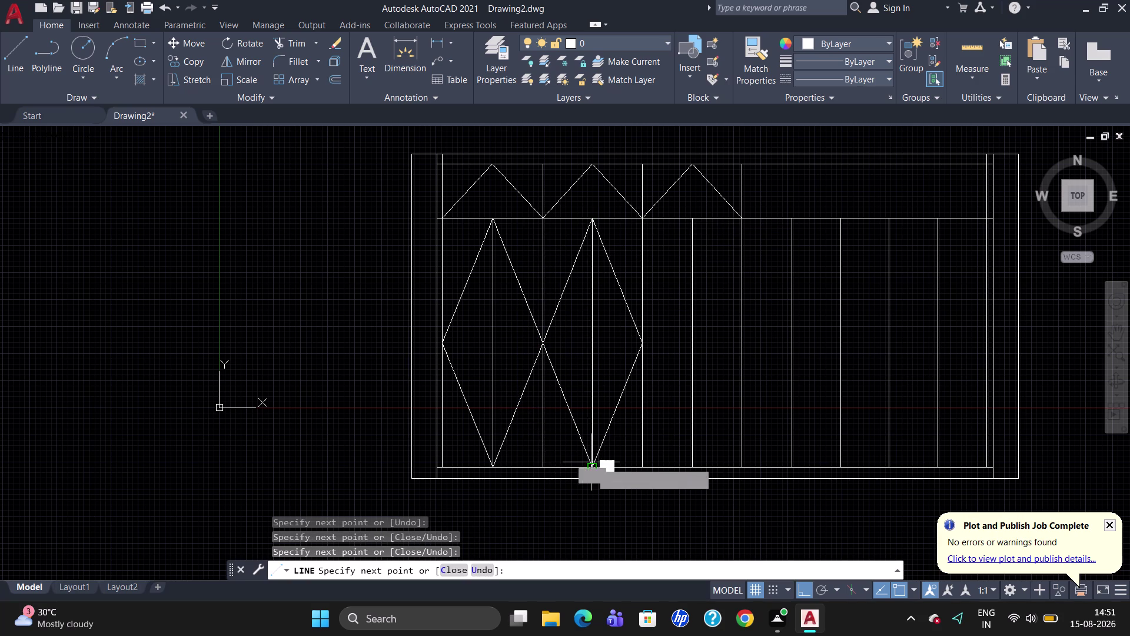
key(Escape)
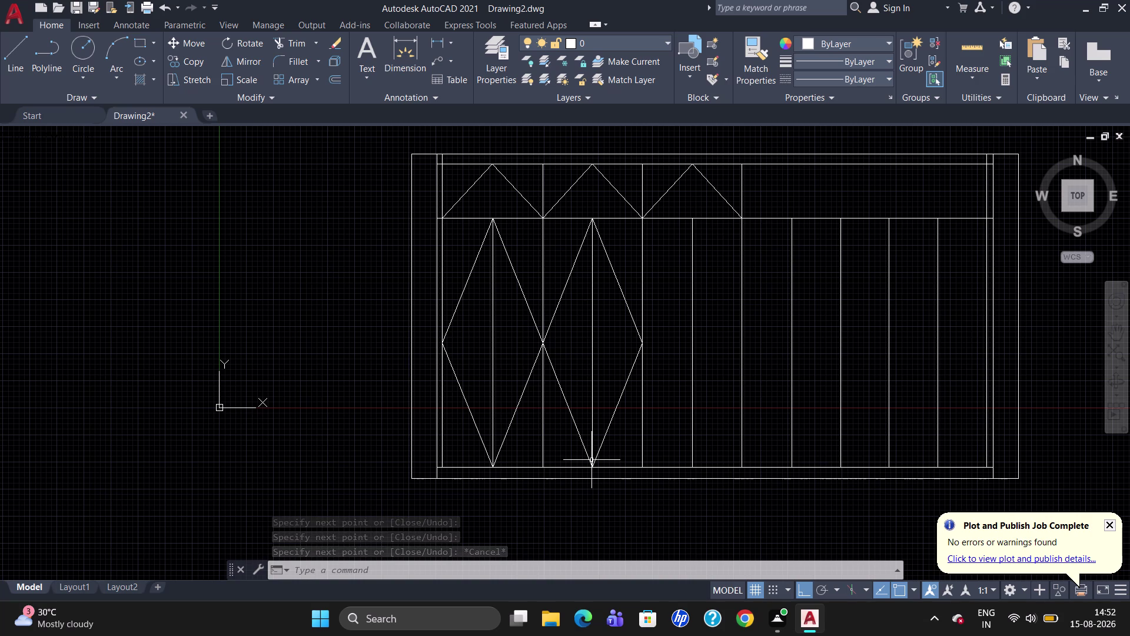
Draw the third diamond brace, placing its side vertex with M2P.
key(o)
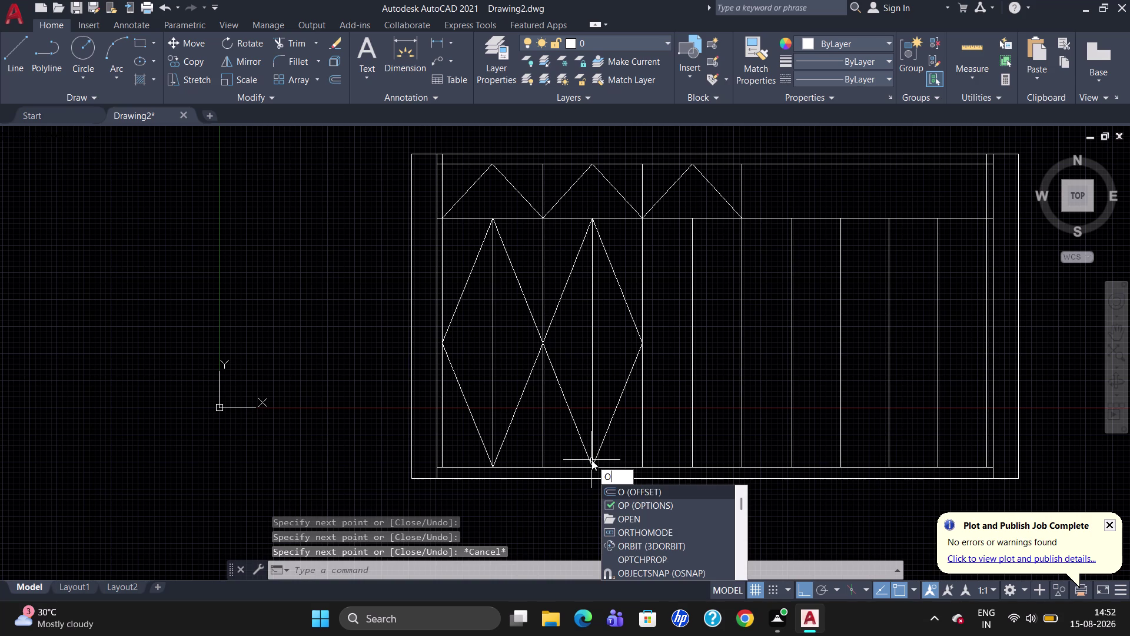
key(BackSpace)
key(l)
key(Return)
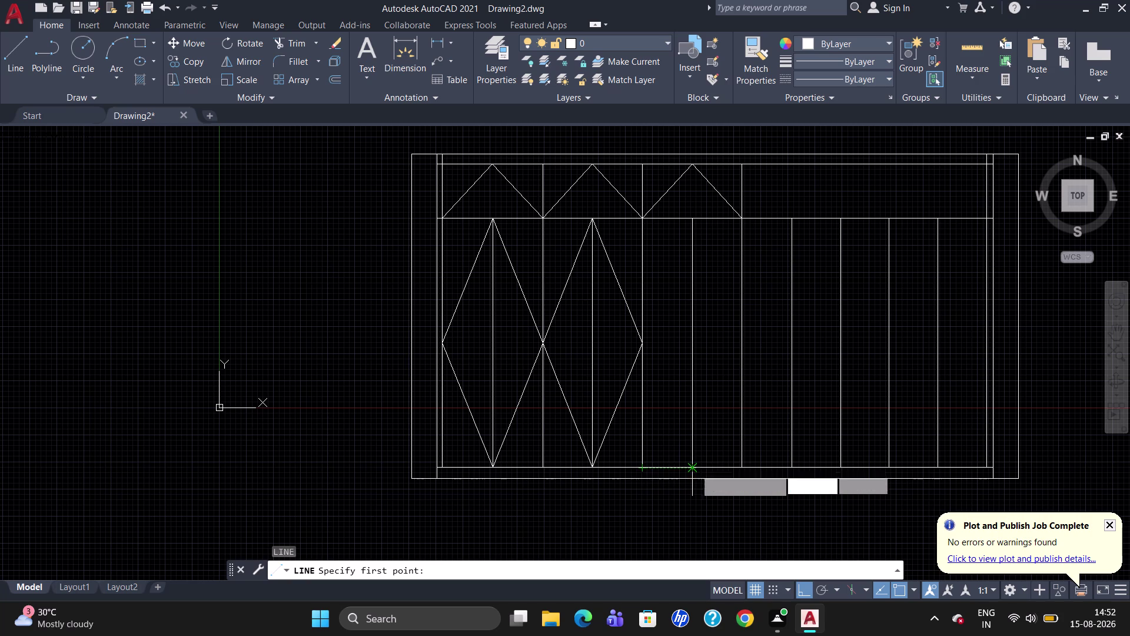
click(695, 469)
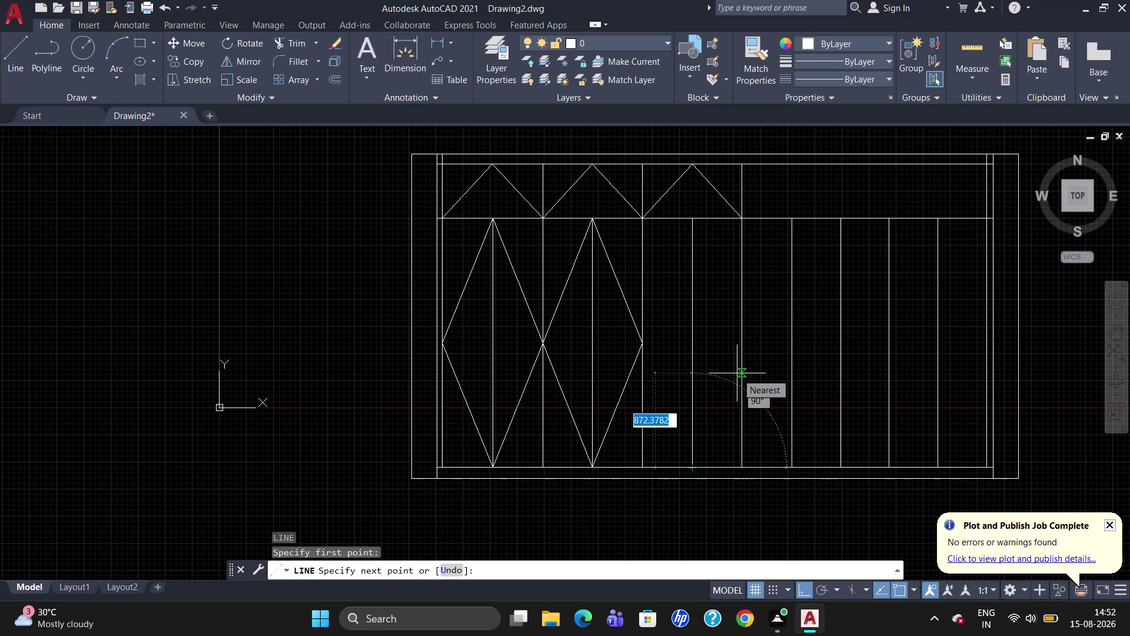
text(M2P)
key(Return)
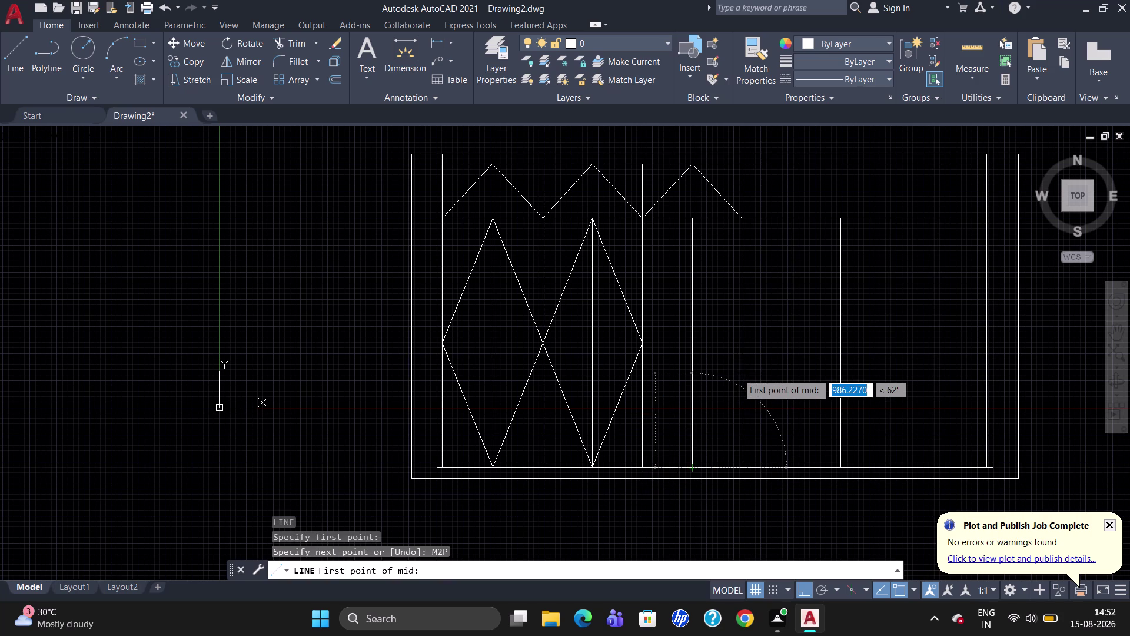
click(742, 465)
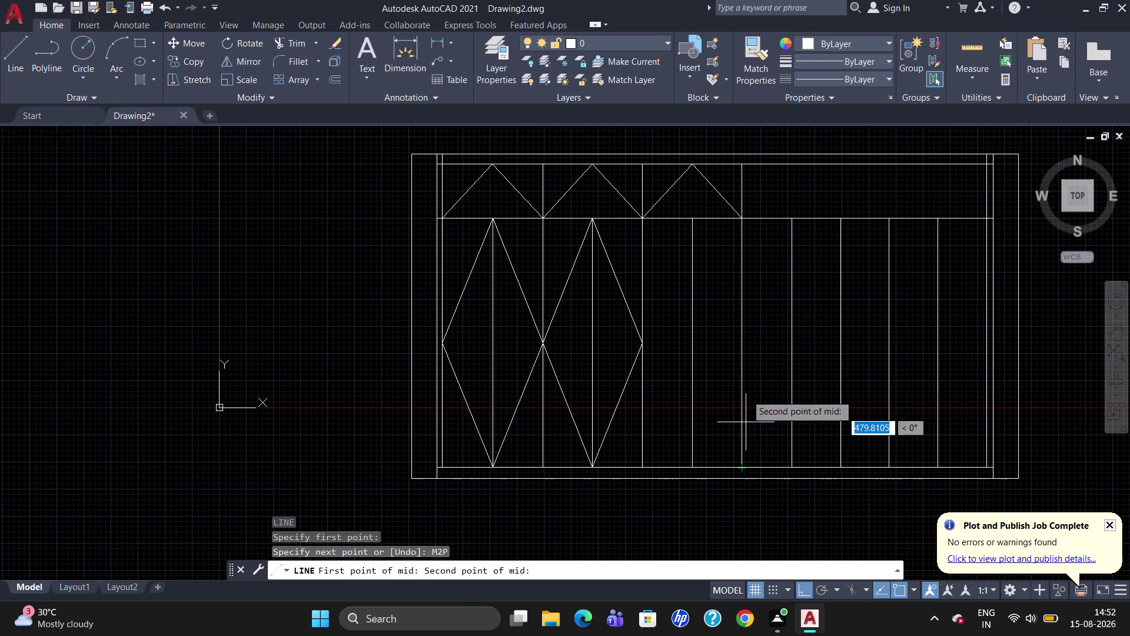
click(738, 222)
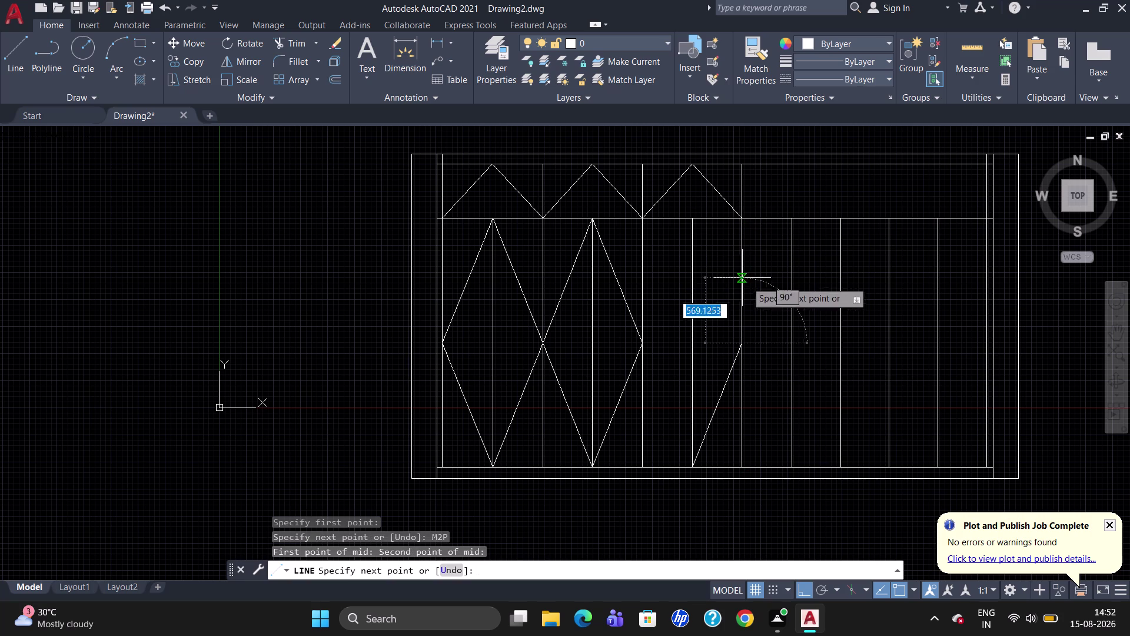
click(693, 222)
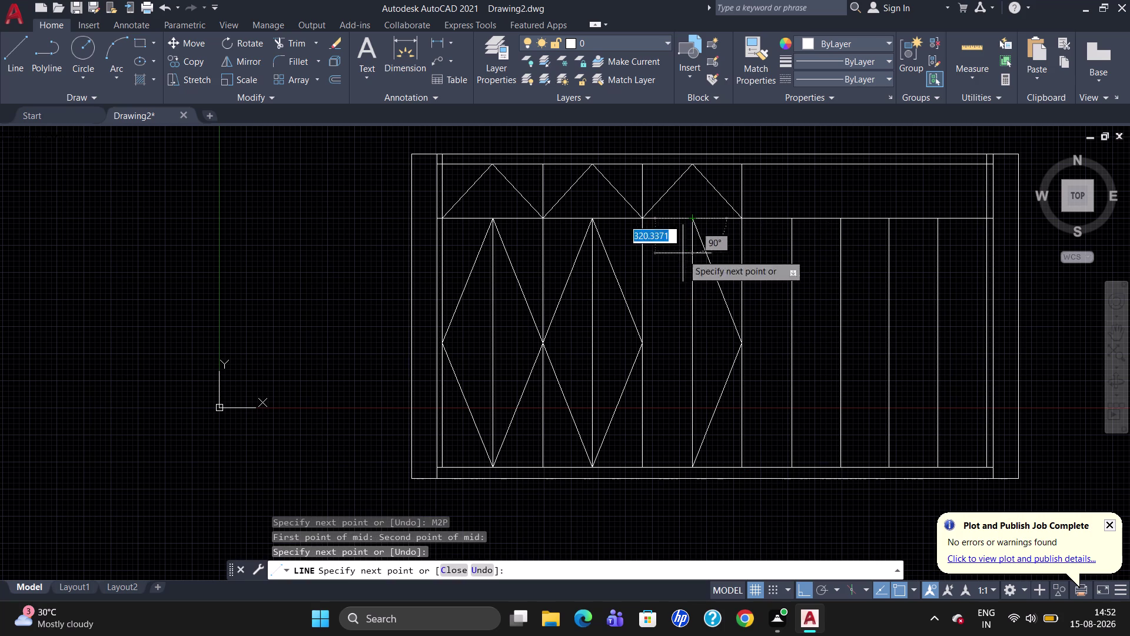
click(648, 345)
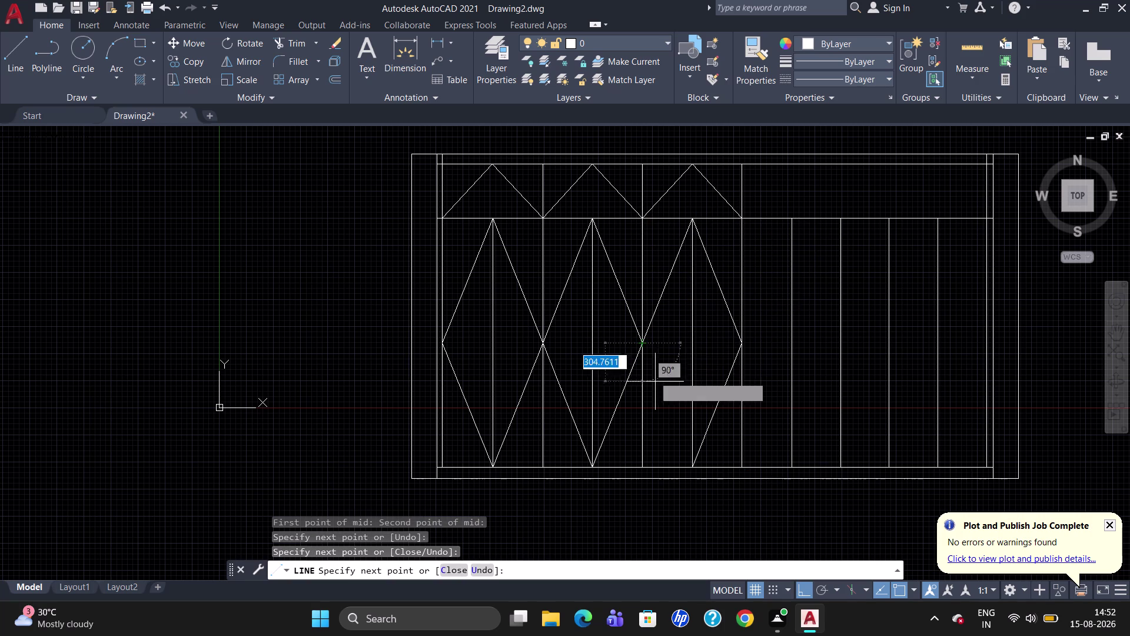
click(693, 463)
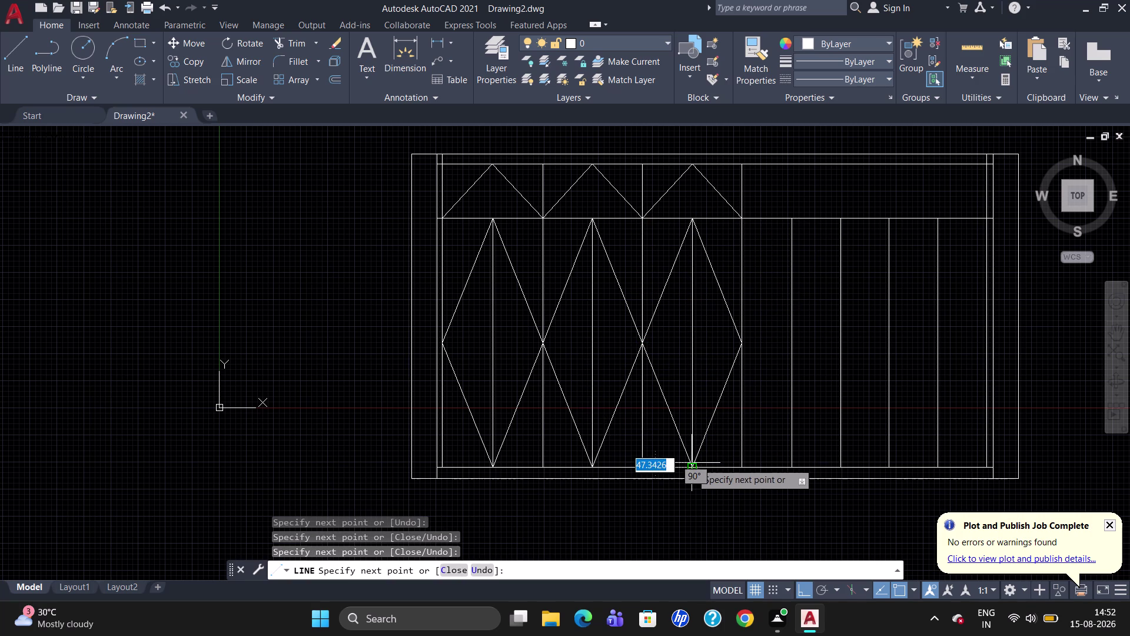
key(Escape)
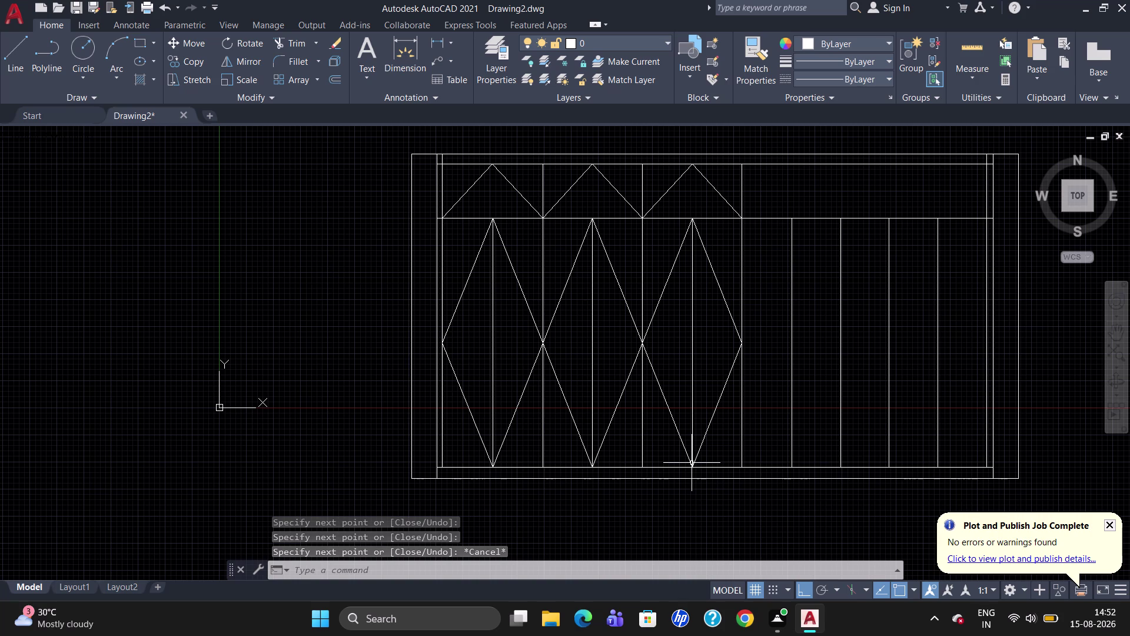
Add two slanted edges forming a half-diamond against the next slat to the right.
key(l)
key(Return)
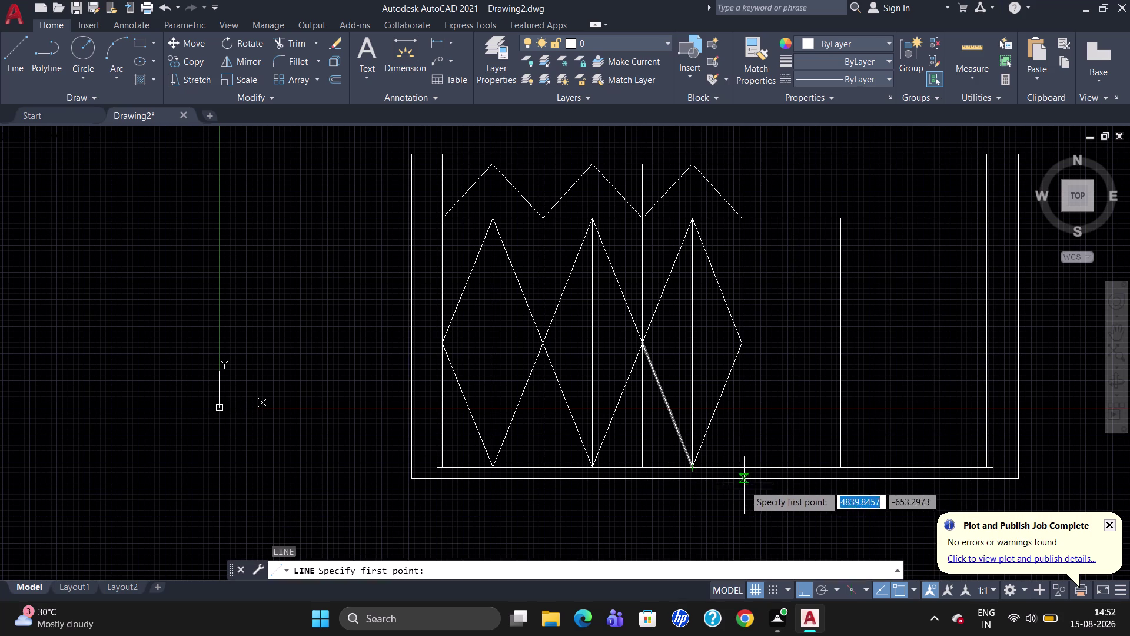
click(742, 469)
text(M)
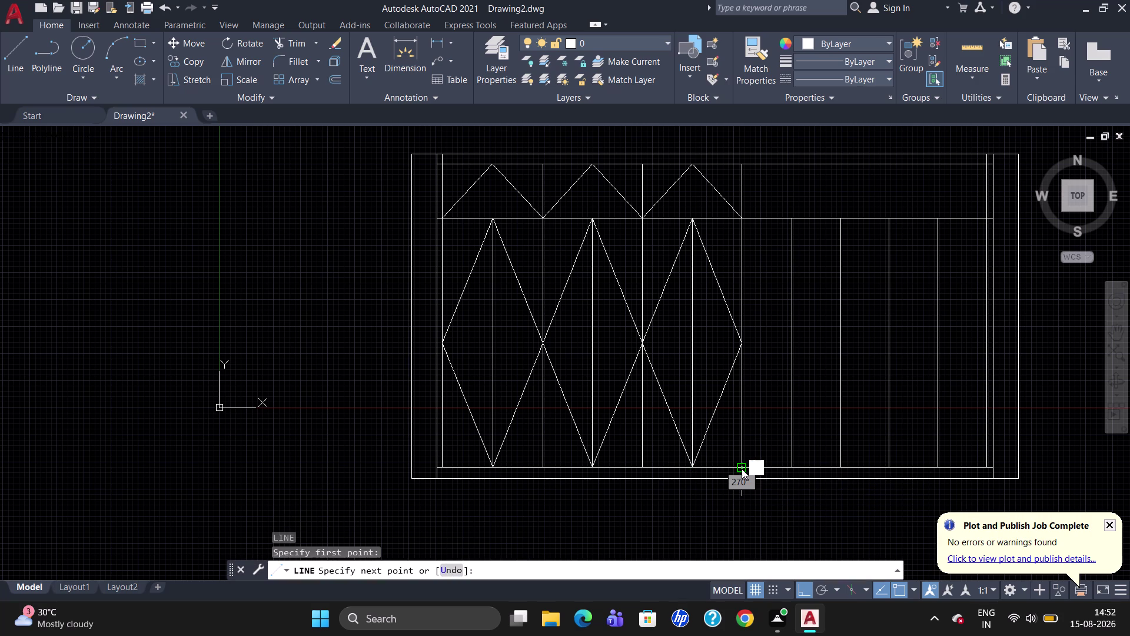
text(2P)
key(Return)
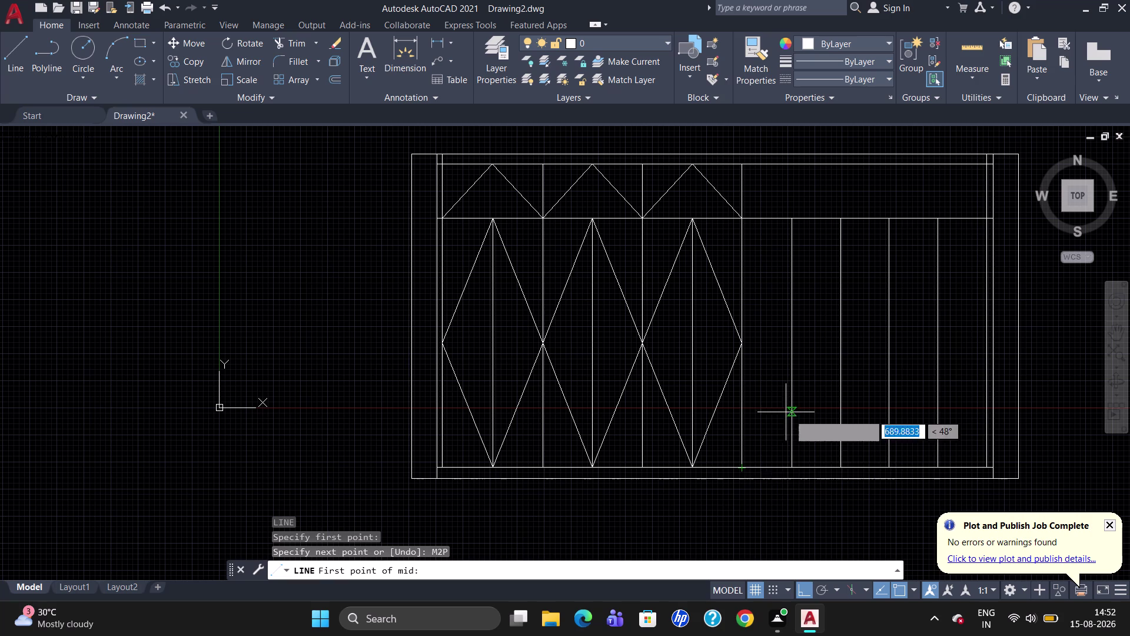
click(791, 466)
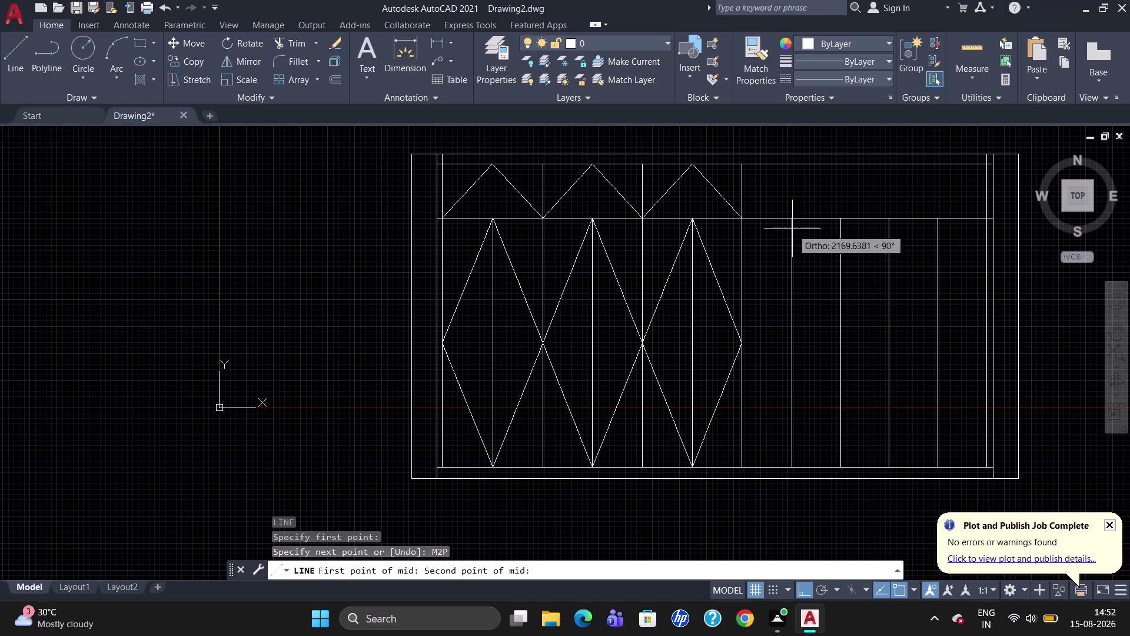
click(792, 220)
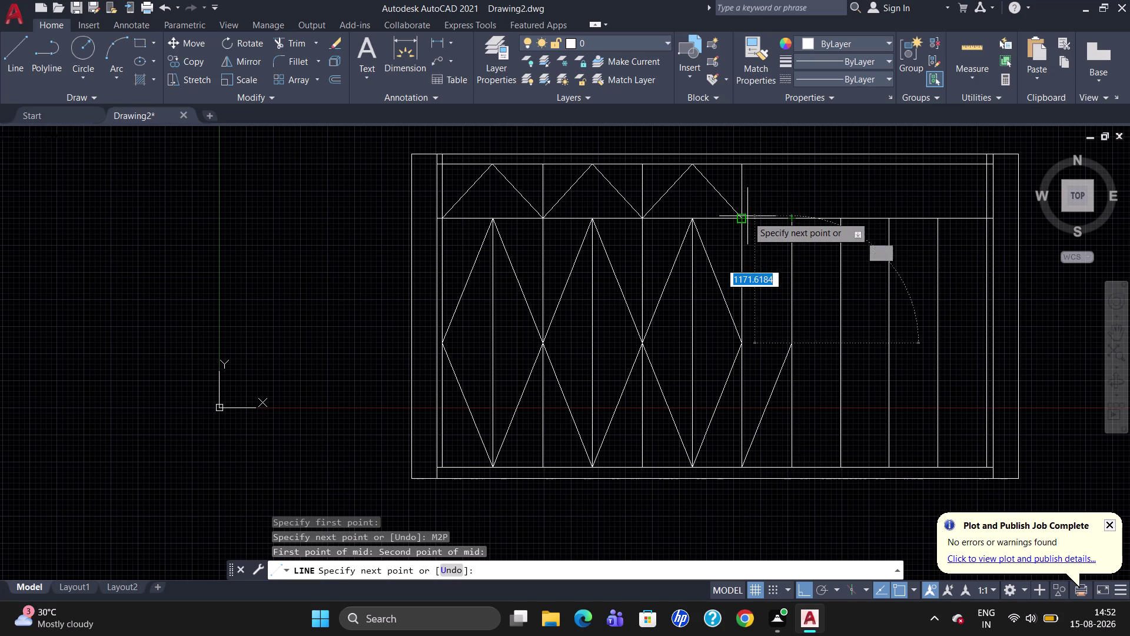
click(747, 216)
key(Escape)
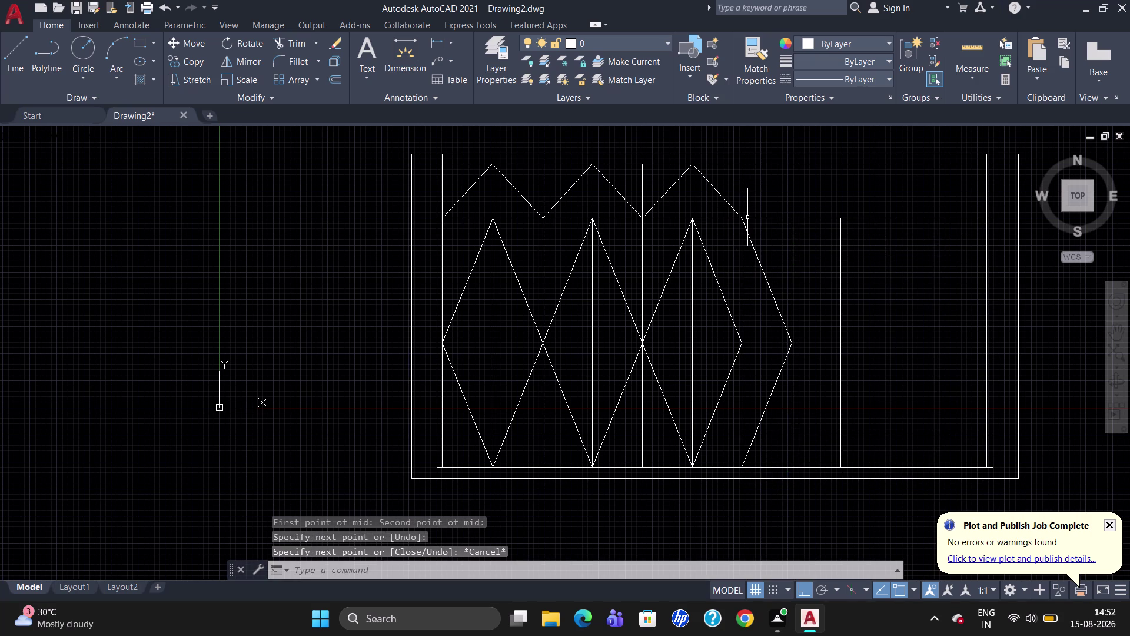